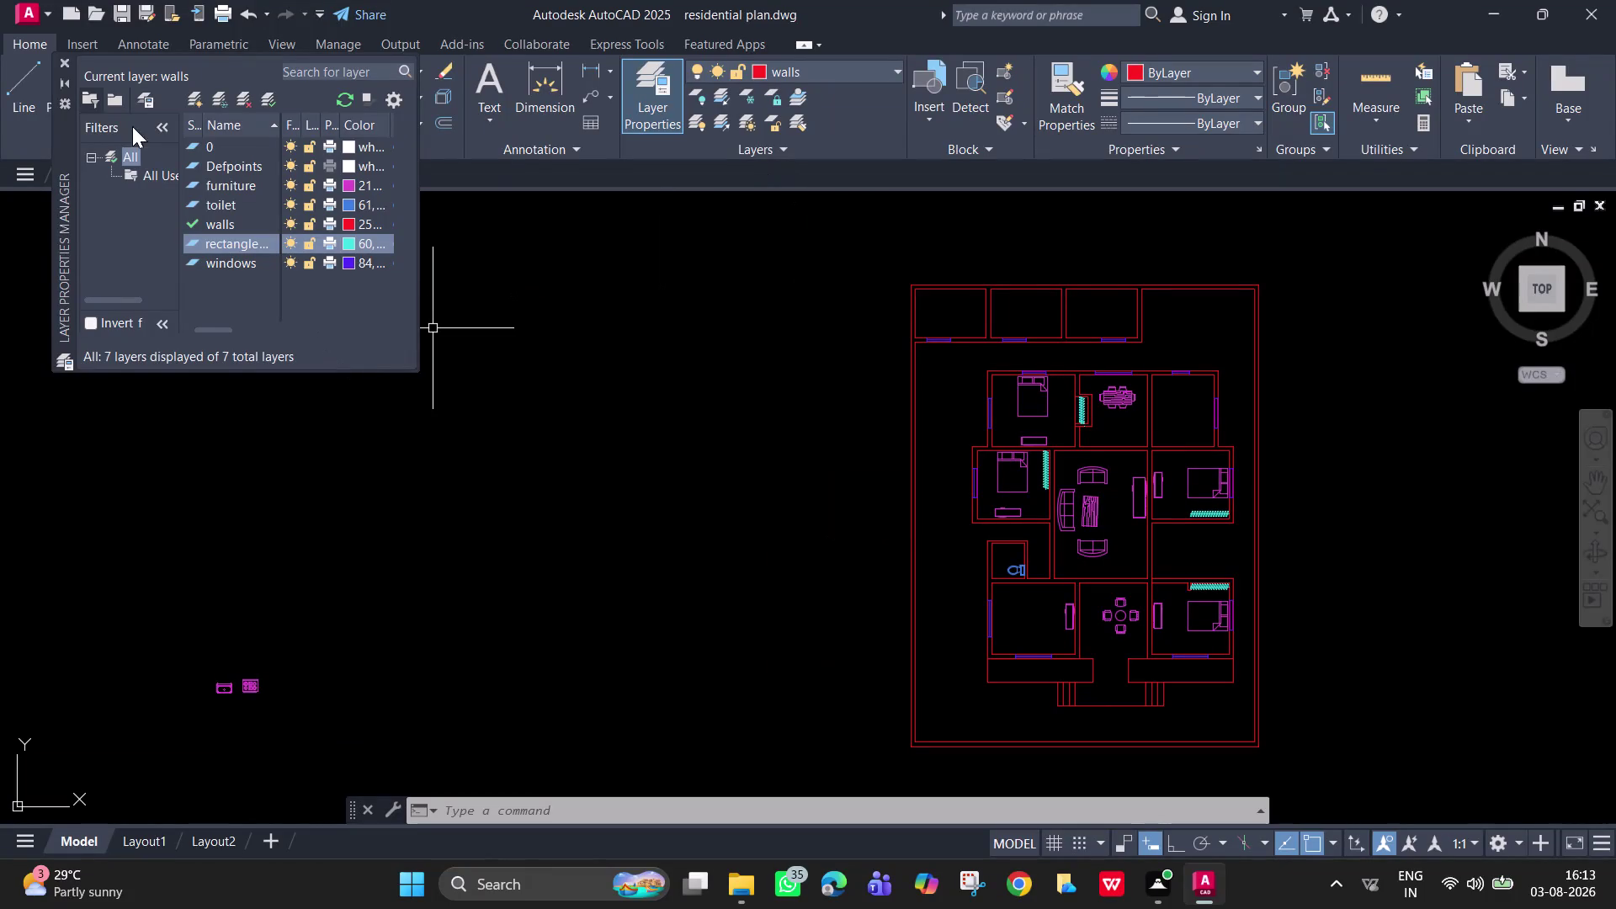
Create a new layer named doors in the Layer Properties Manager.
click(199, 91)
key(BackSpace)
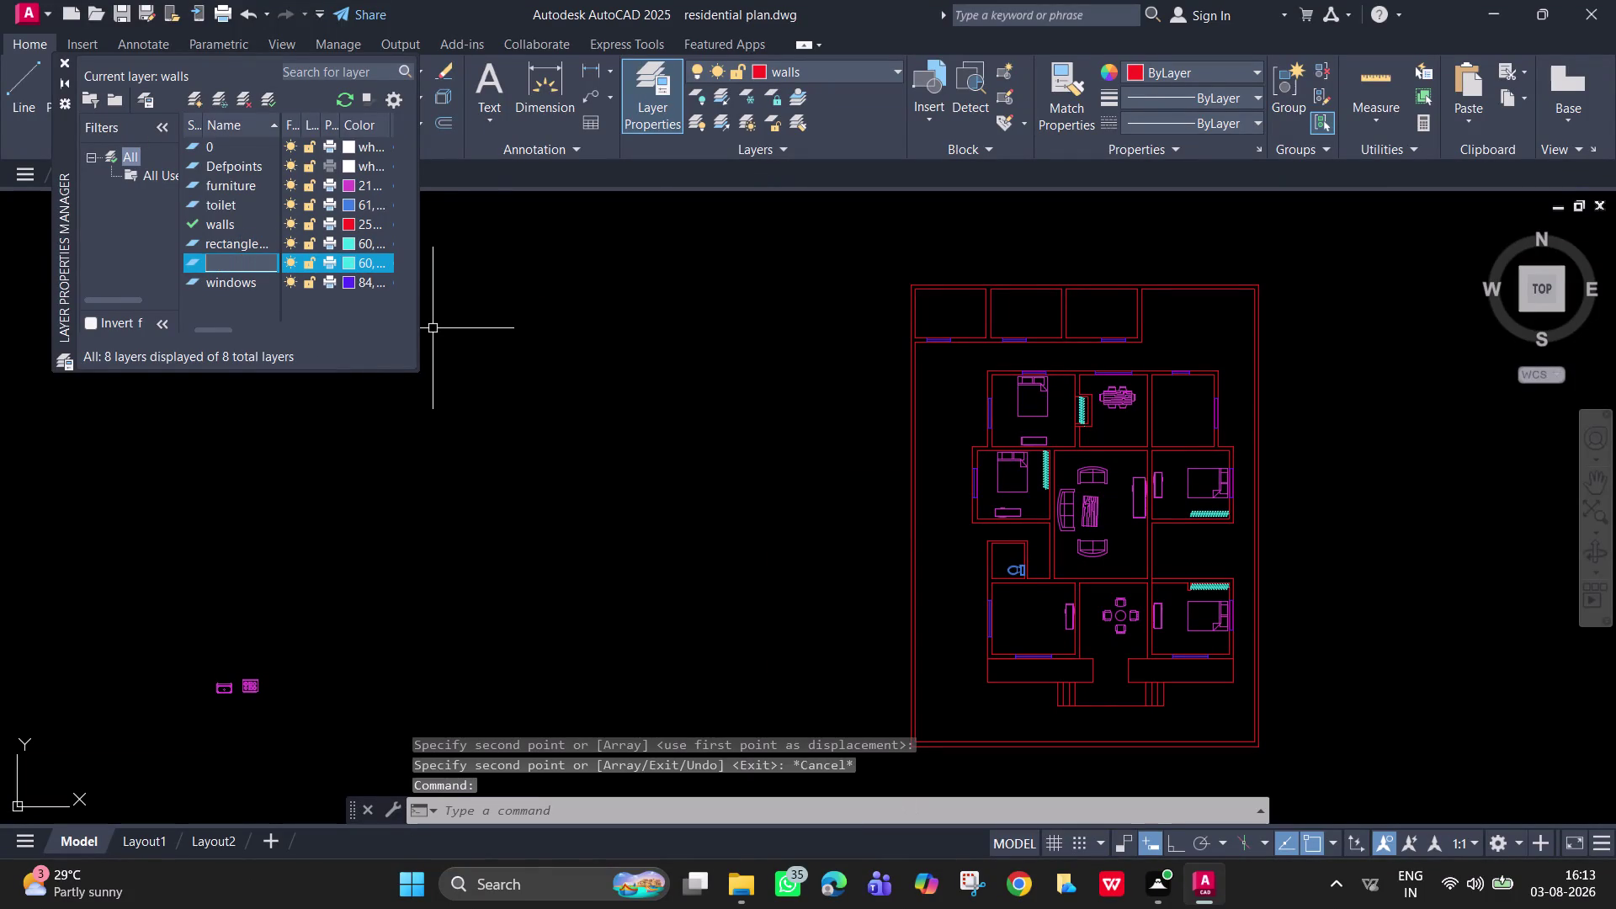
key(d)
text(o)
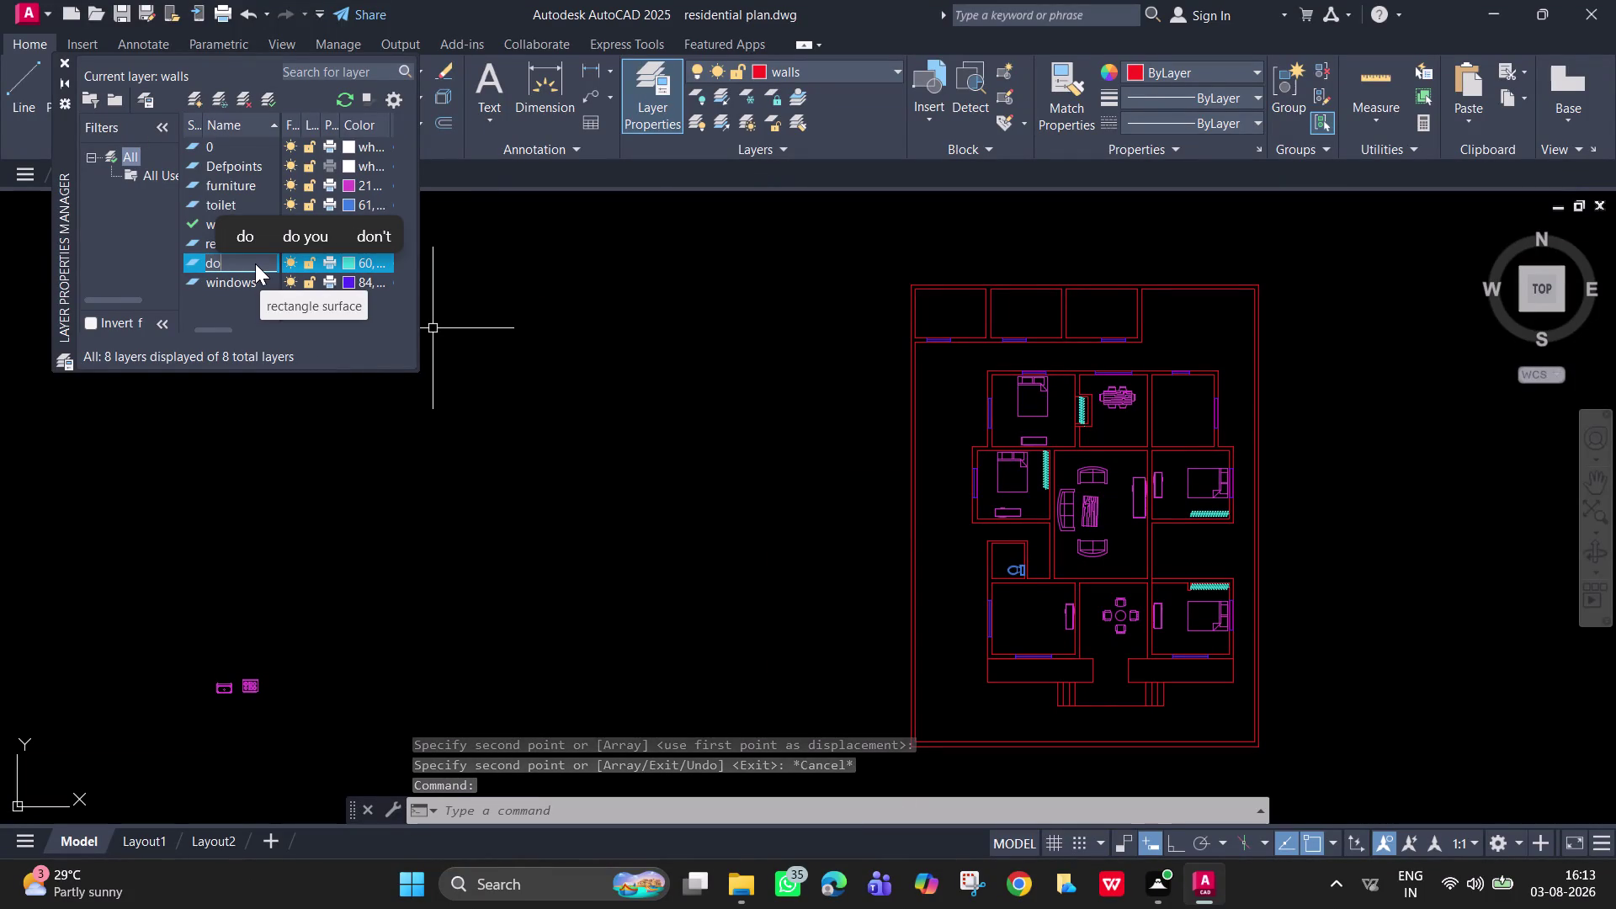
text(ors)
key(shift+Return)
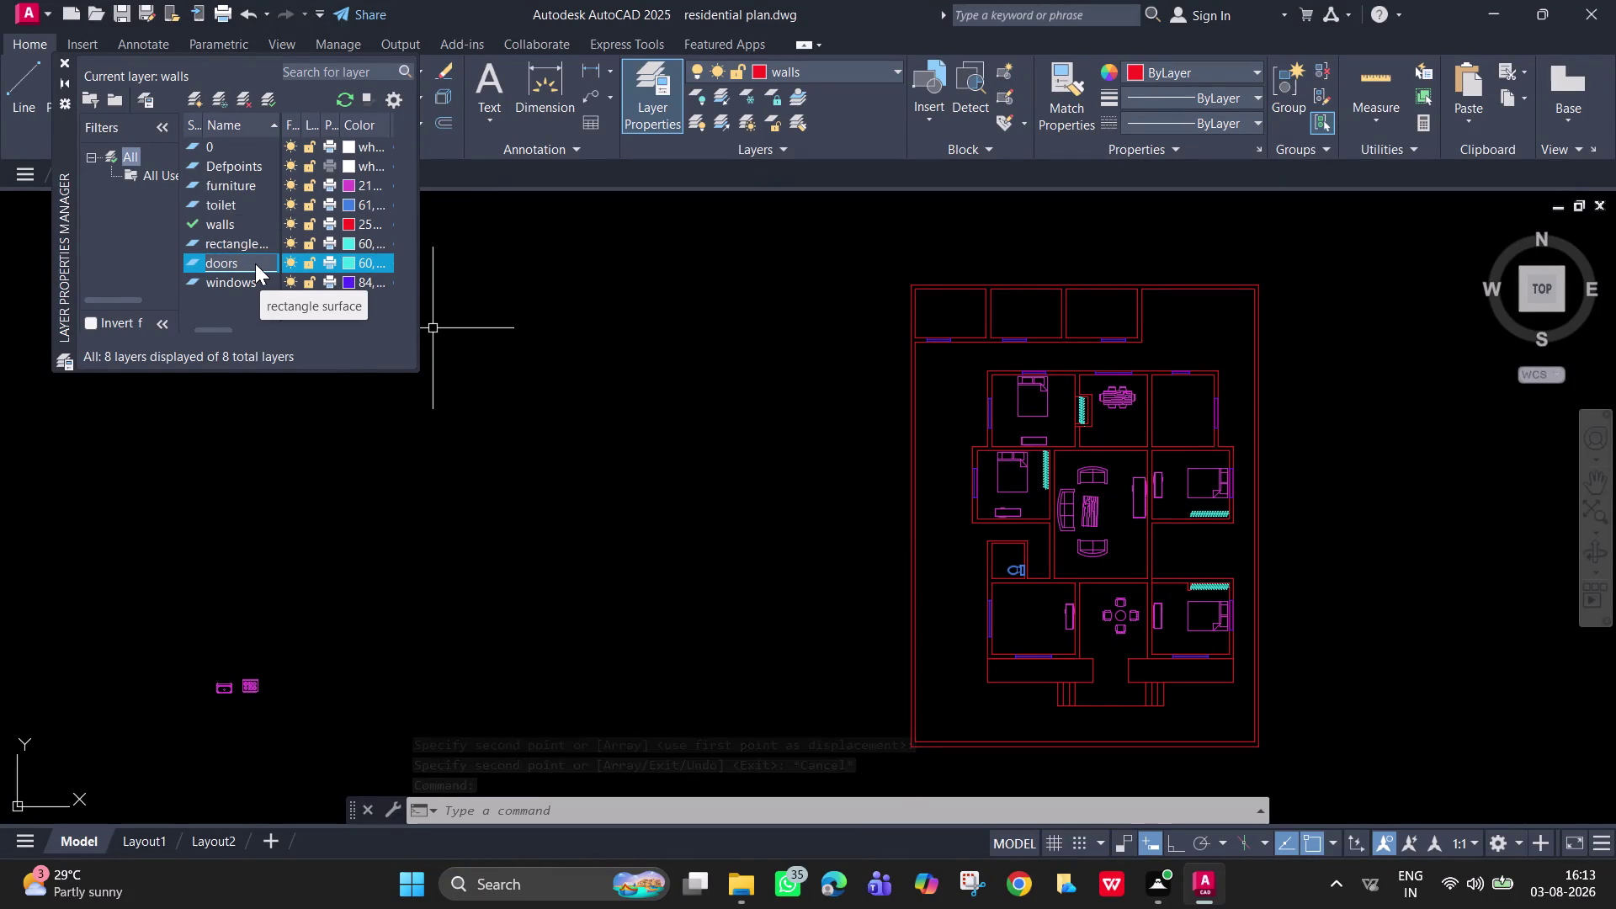
key(Return)
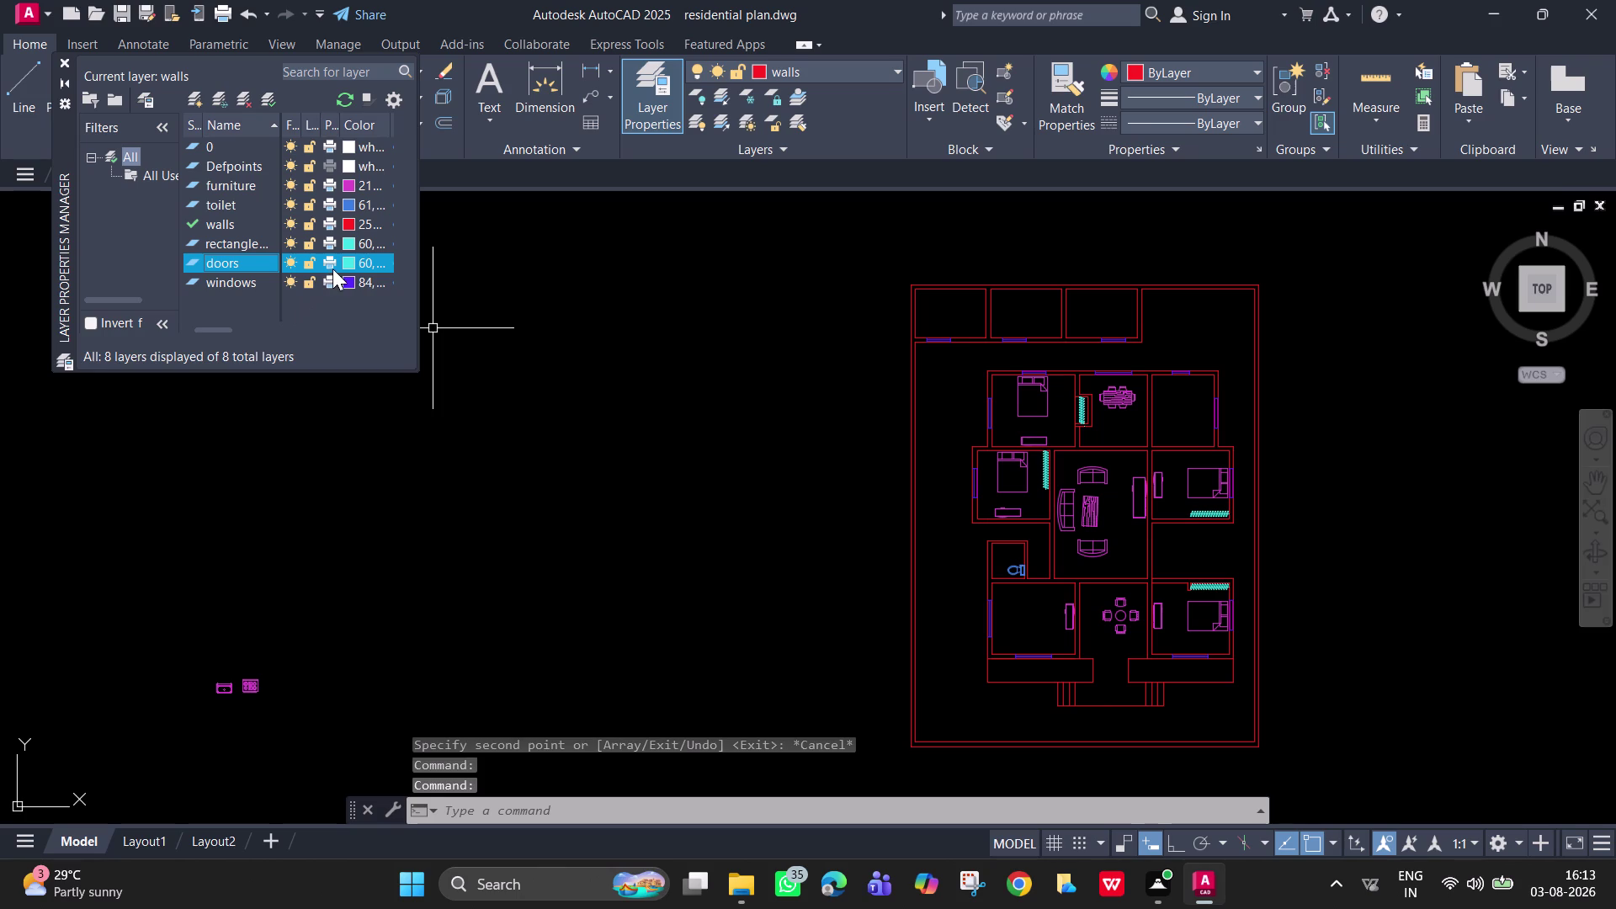
Give the doors layer a green true colour.
click(348, 265)
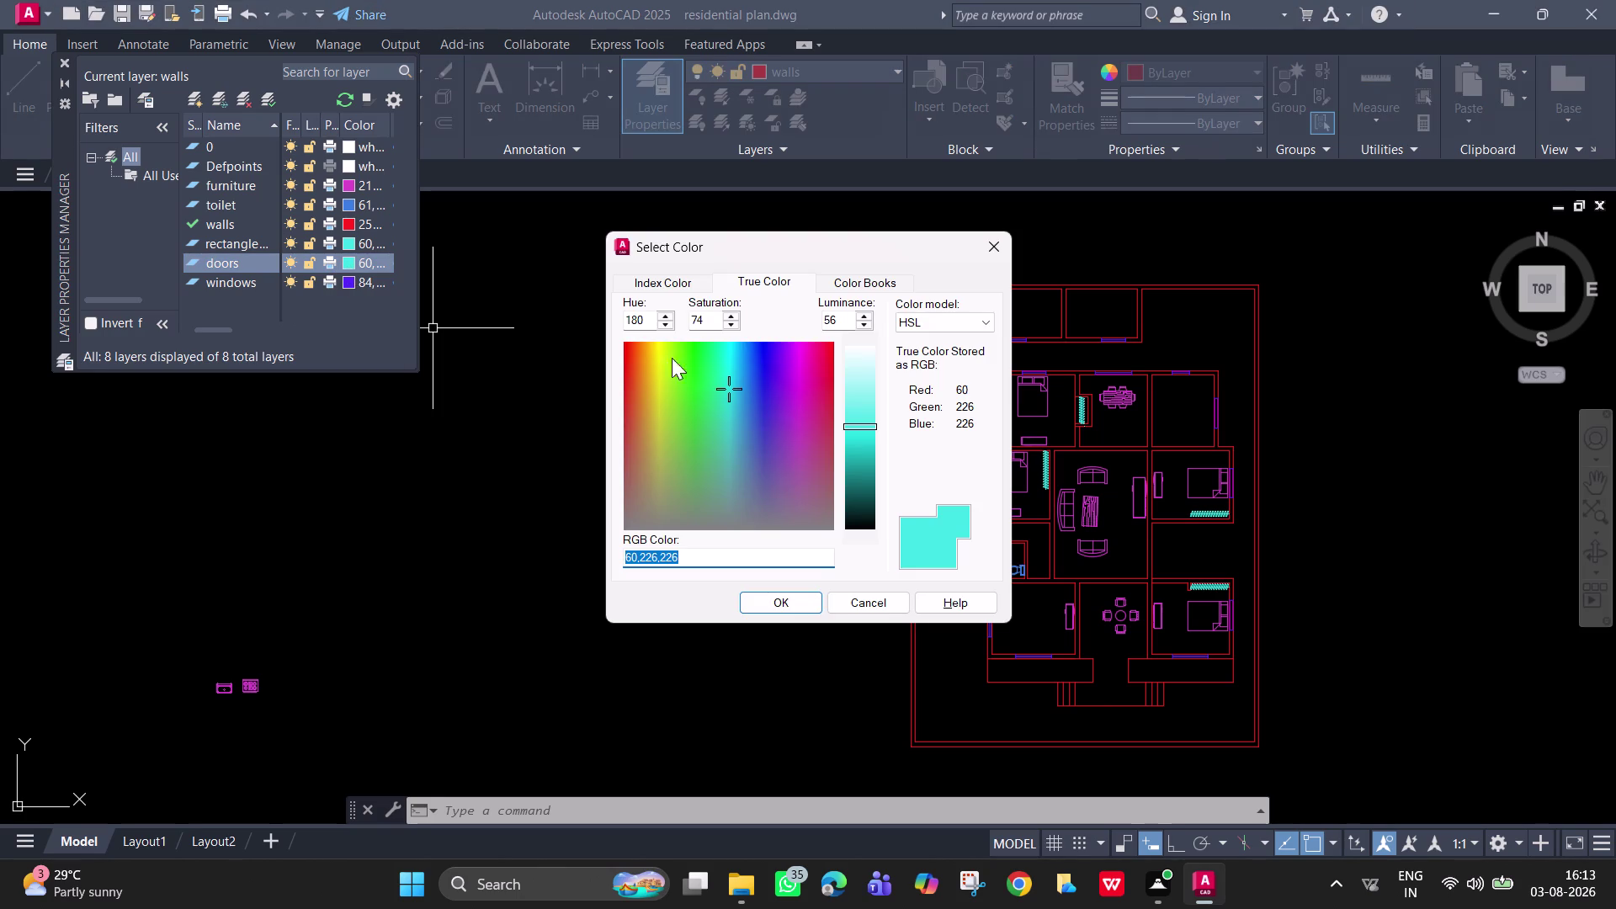
click(695, 374)
click(670, 349)
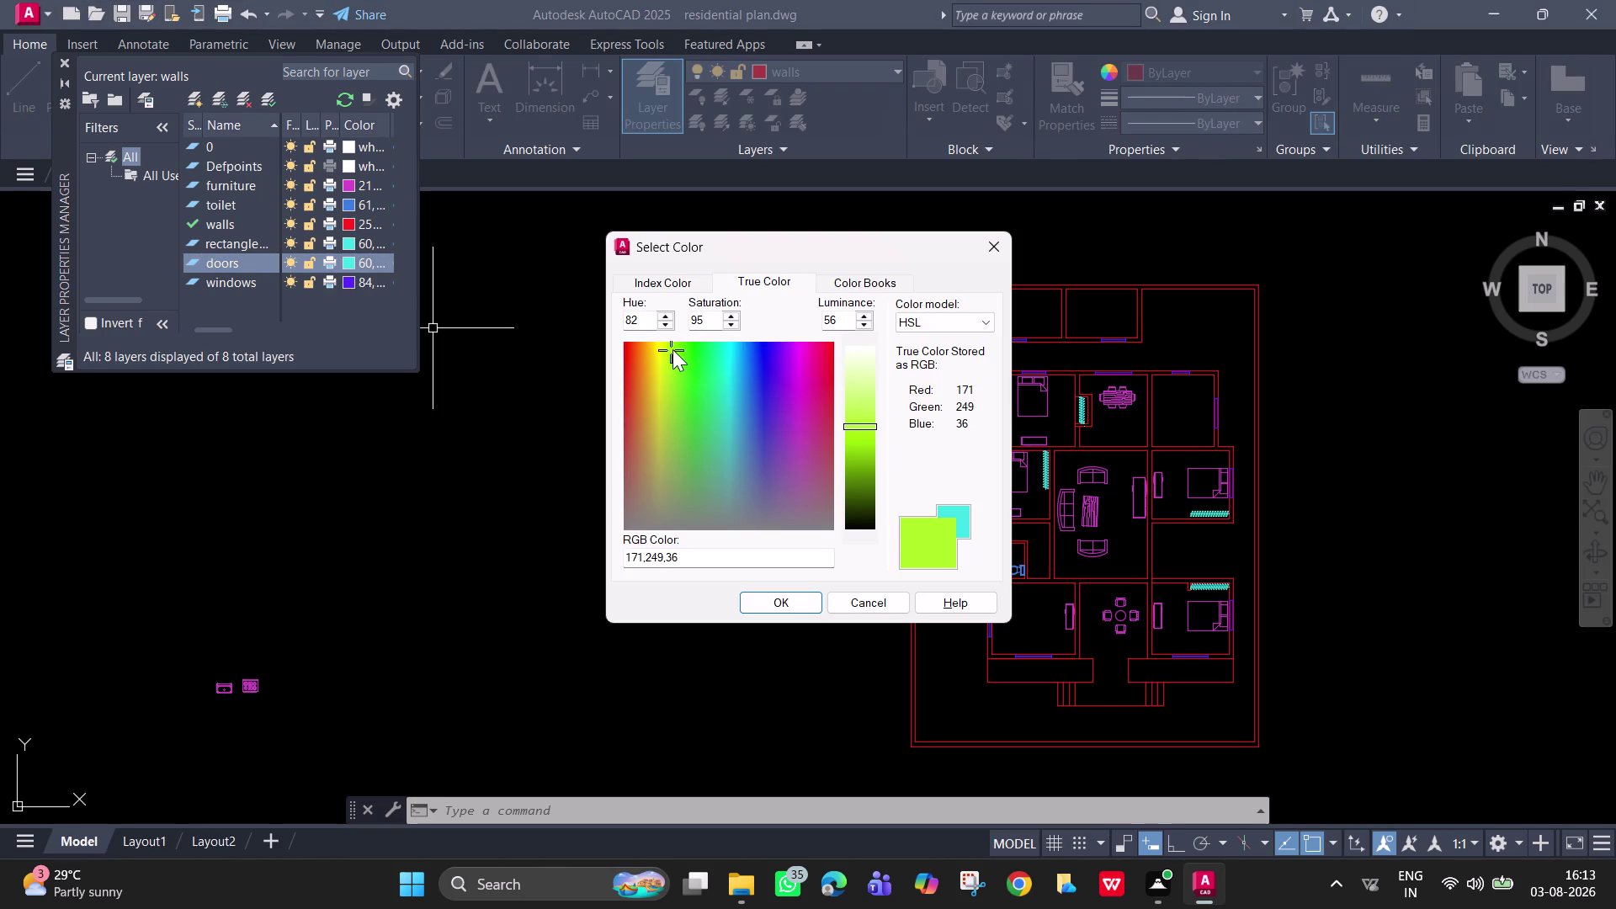
drag(677, 350, 691, 379)
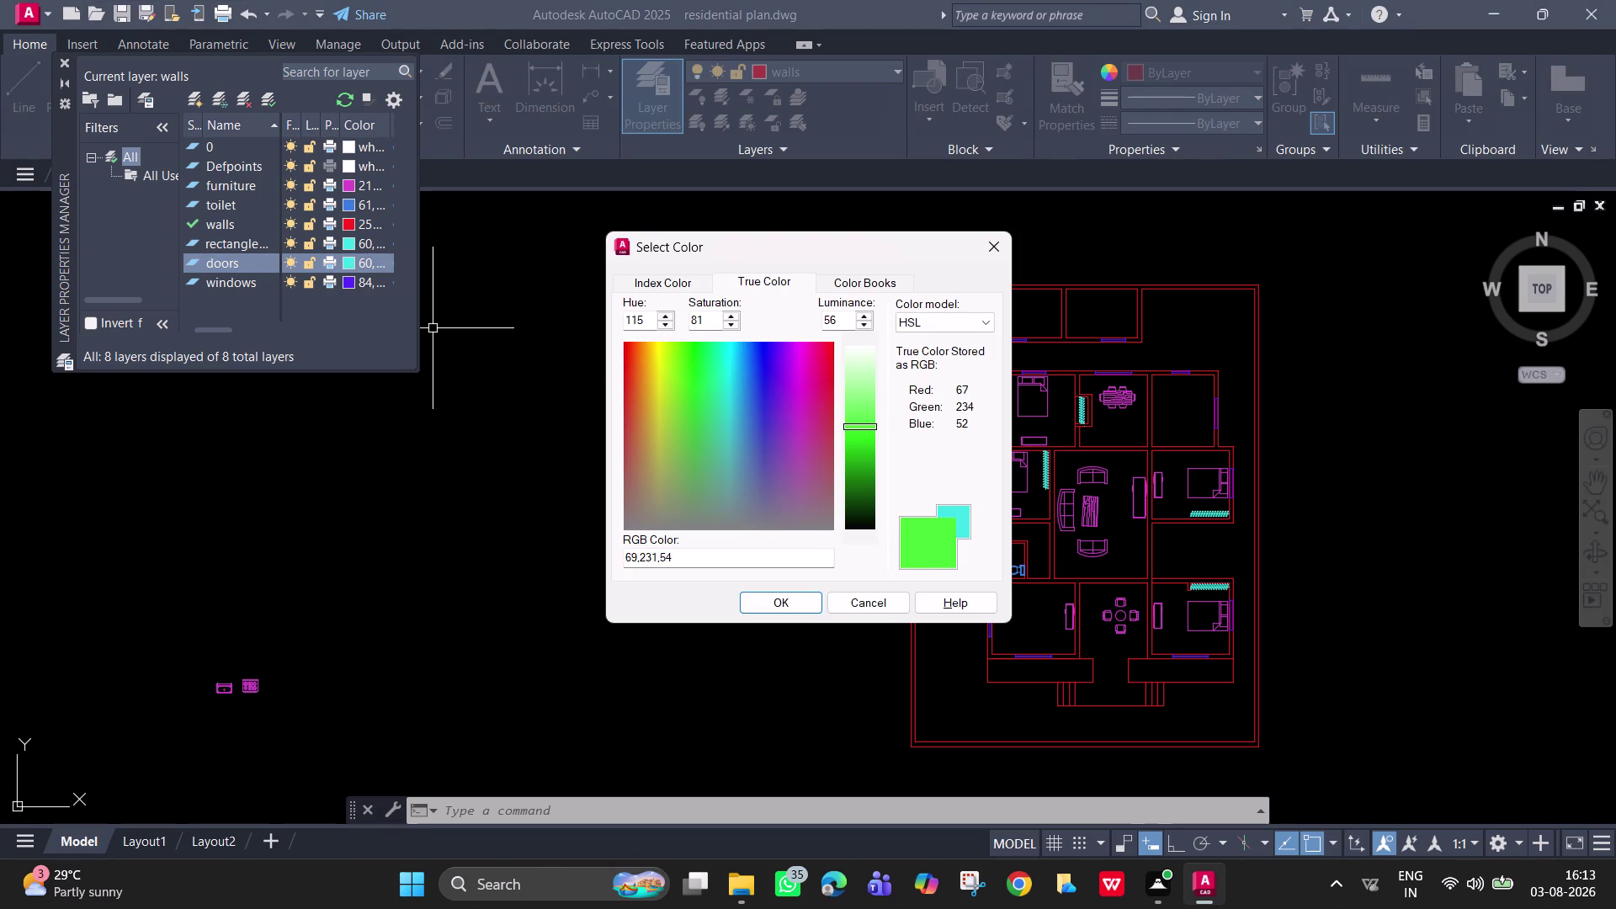
drag(691, 380, 685, 388)
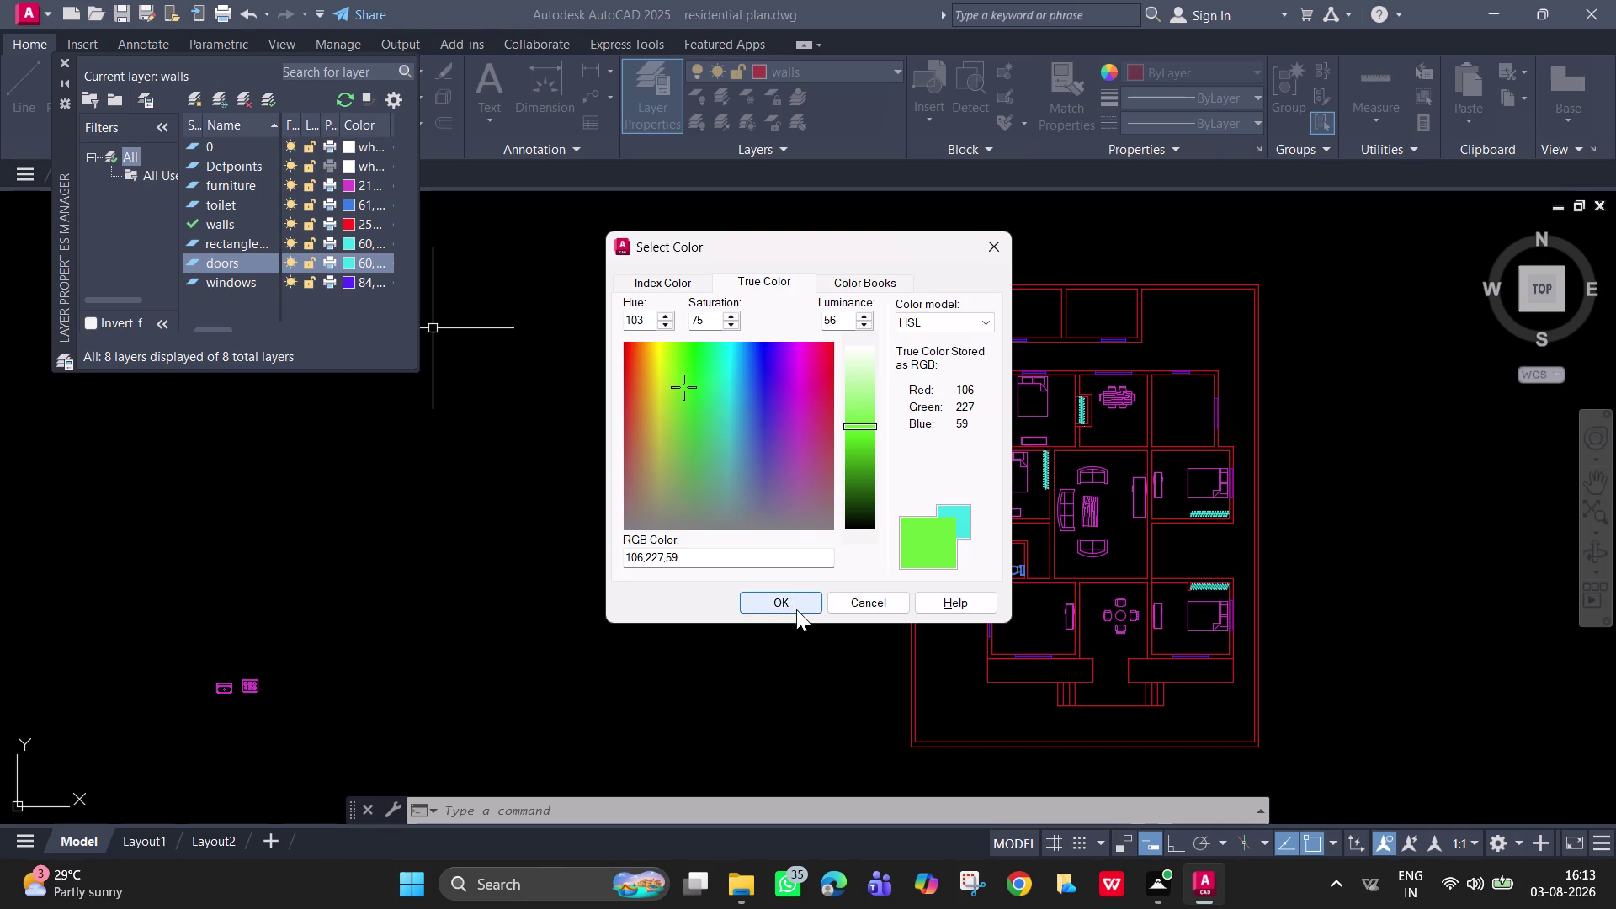
click(797, 610)
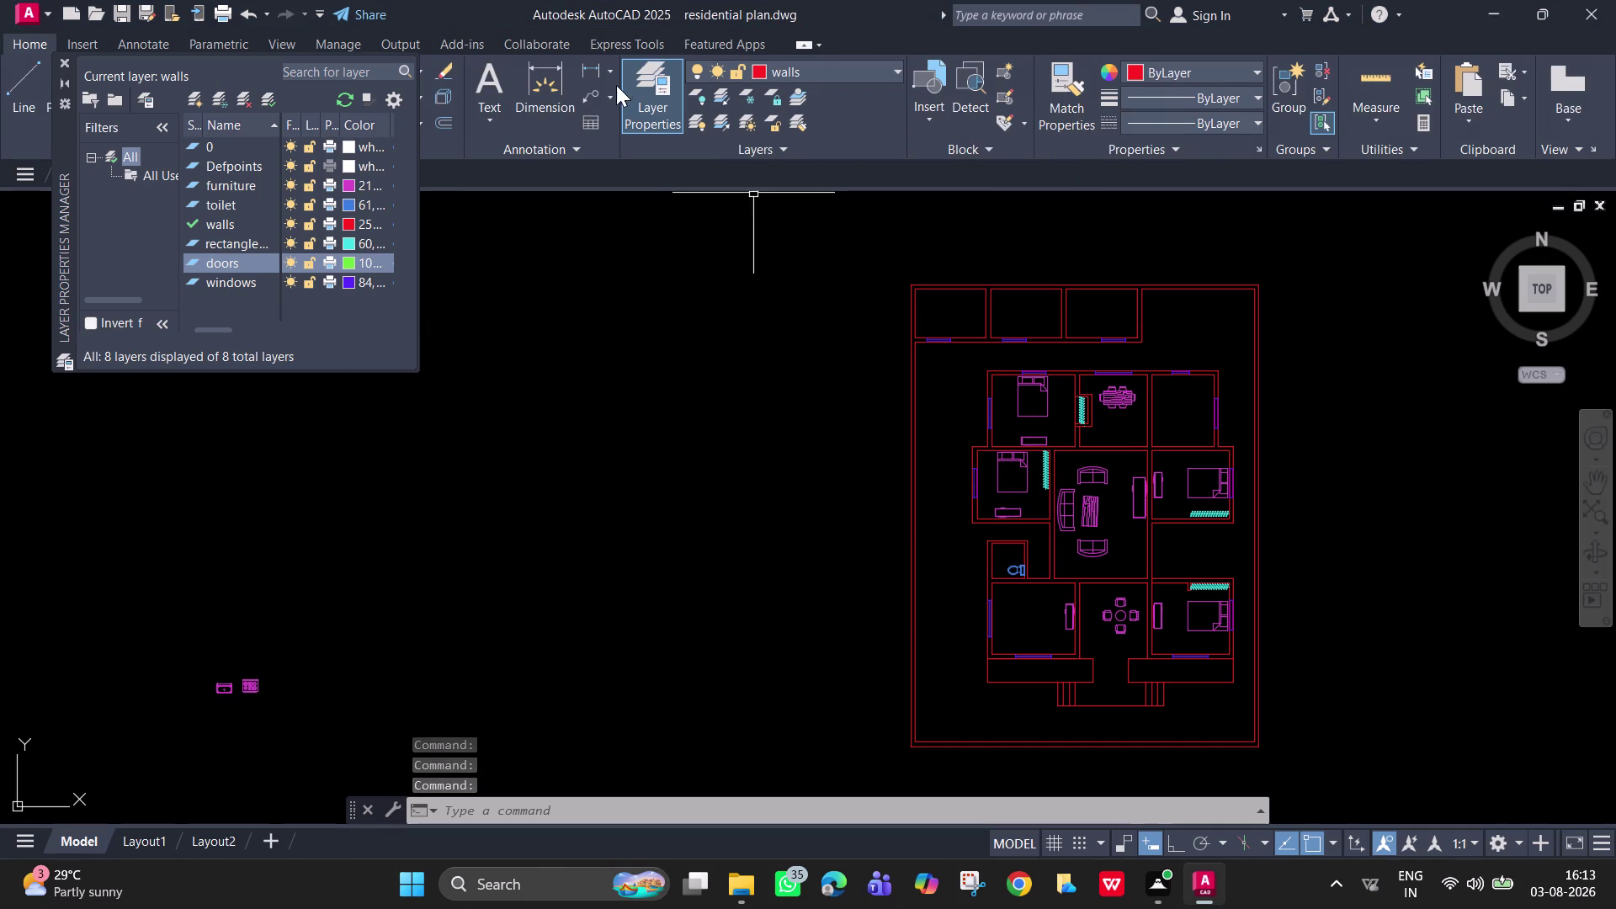
click(821, 76)
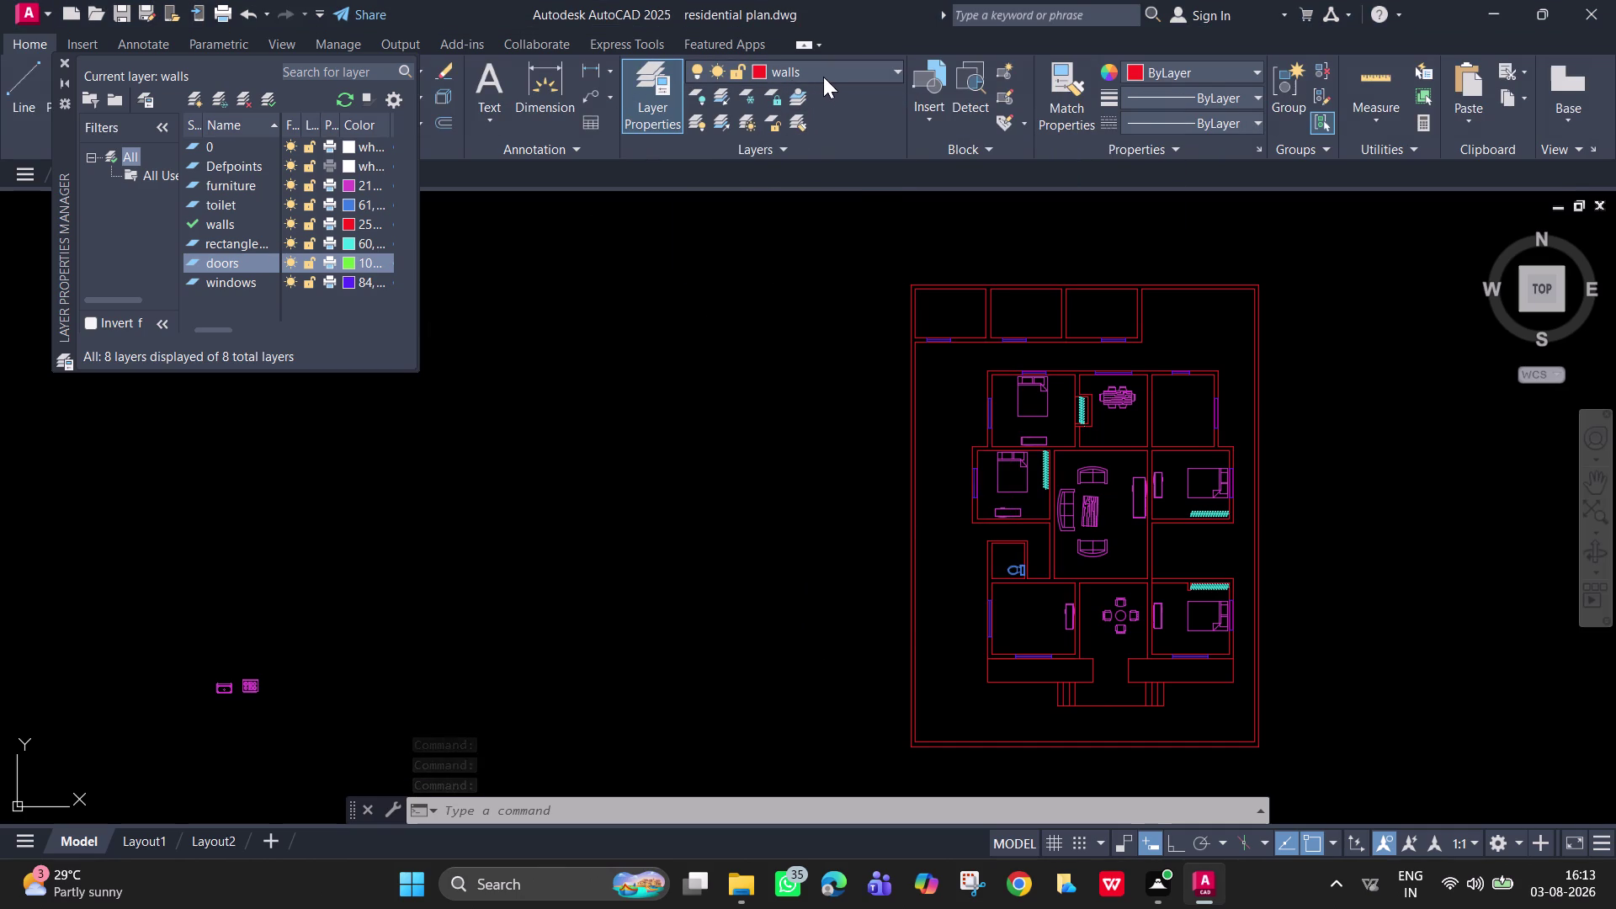
Make doors the current layer and insert the Door - Imperial sample block.
click(810, 139)
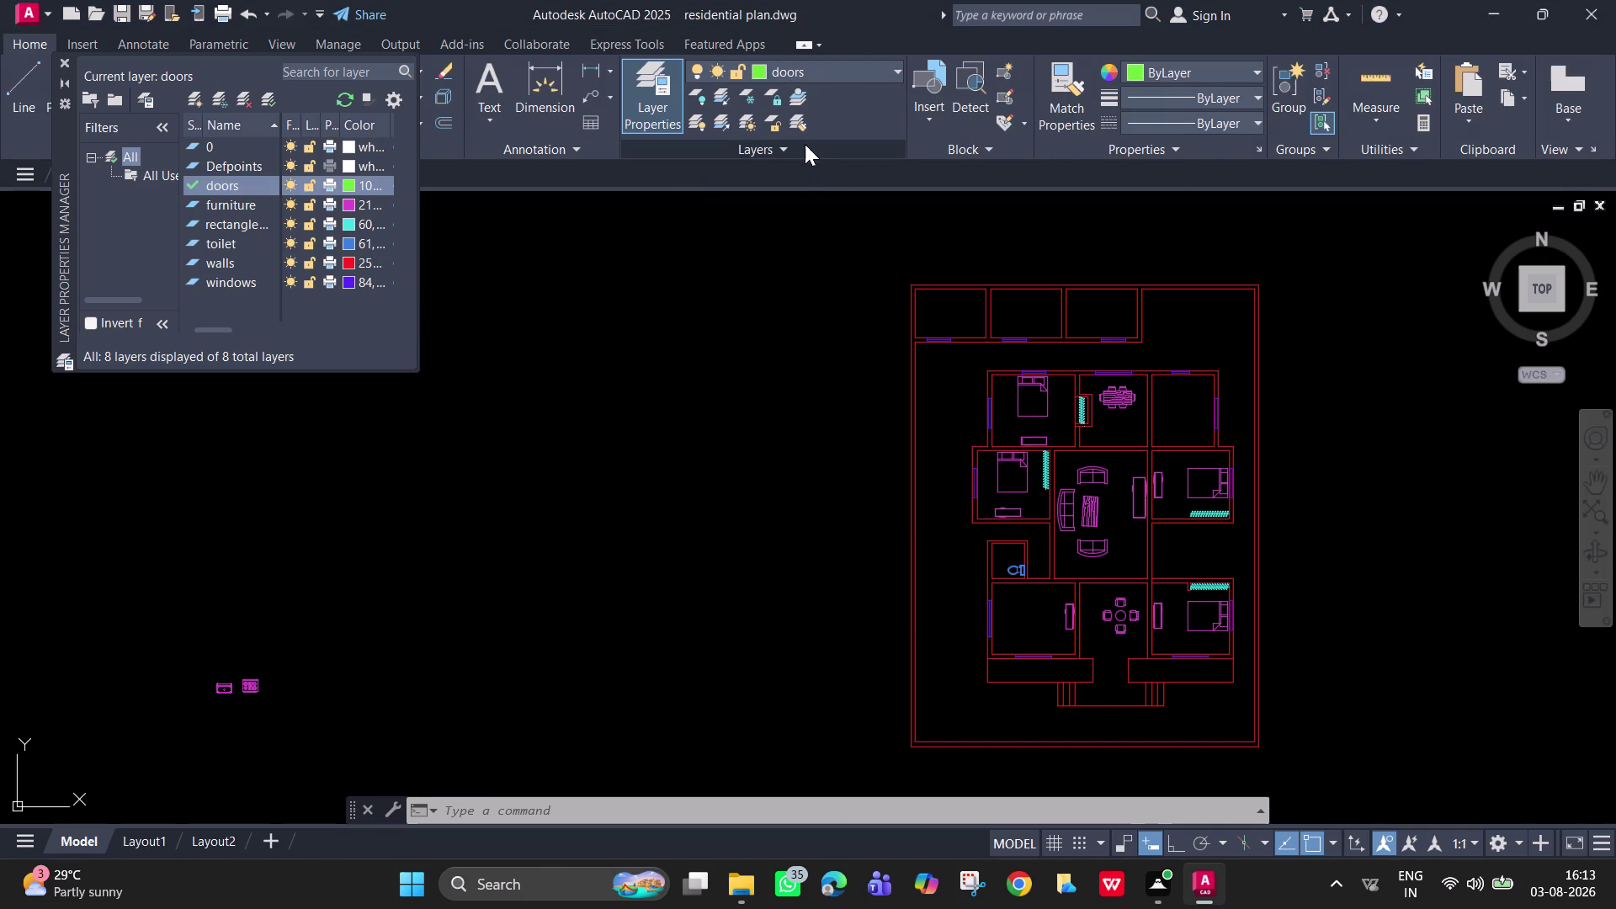
key(t)
key(p)
key(space)
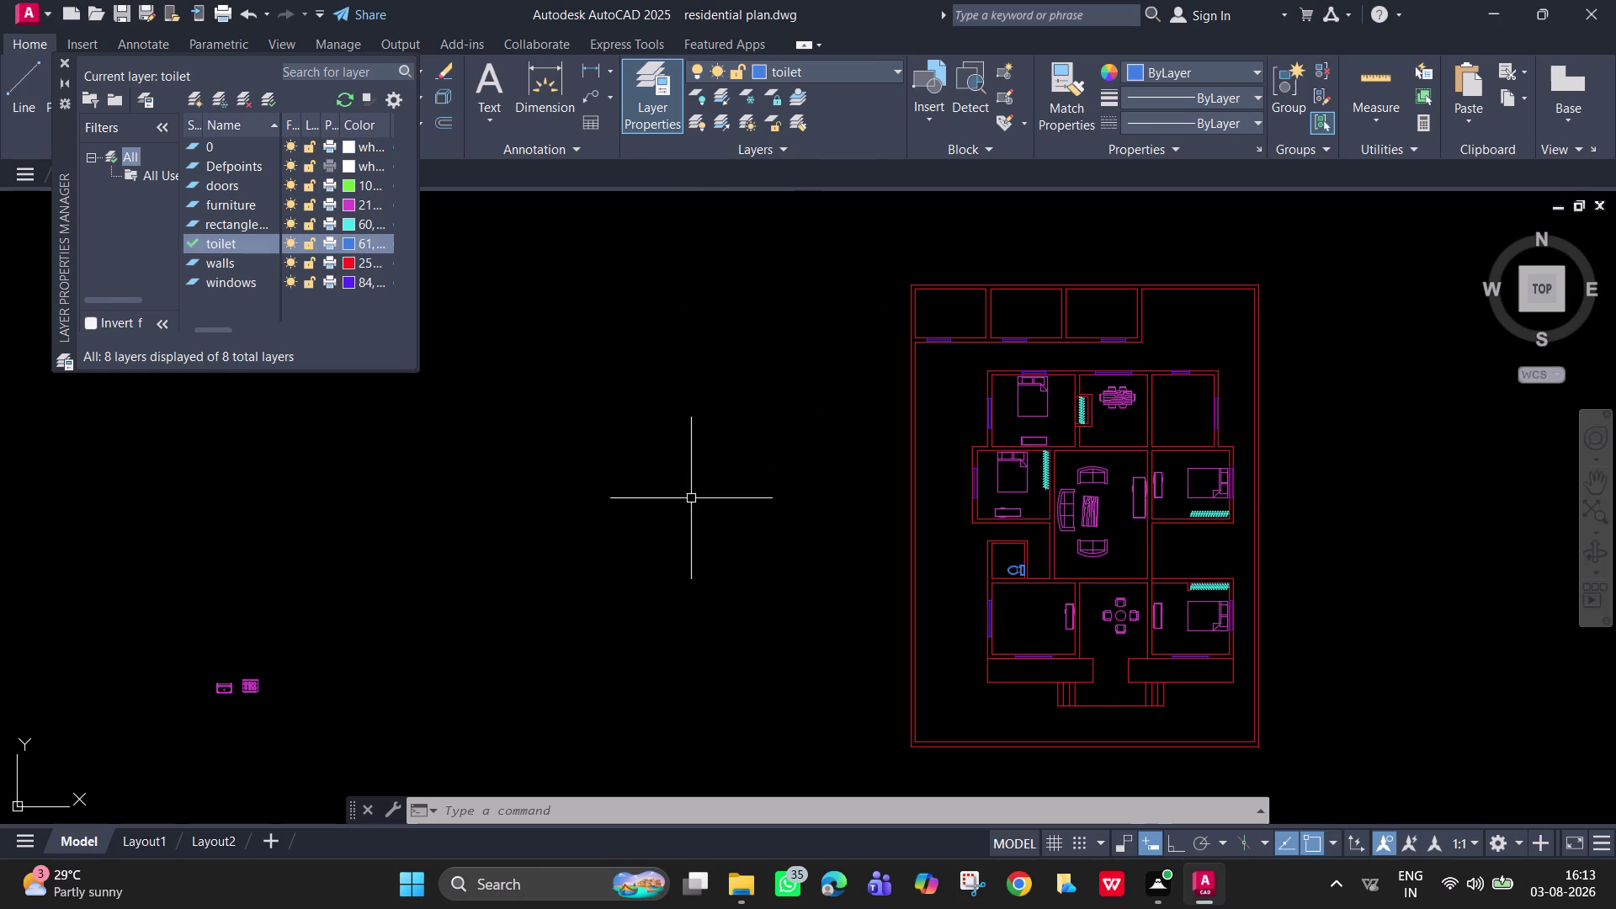
text(tp n)
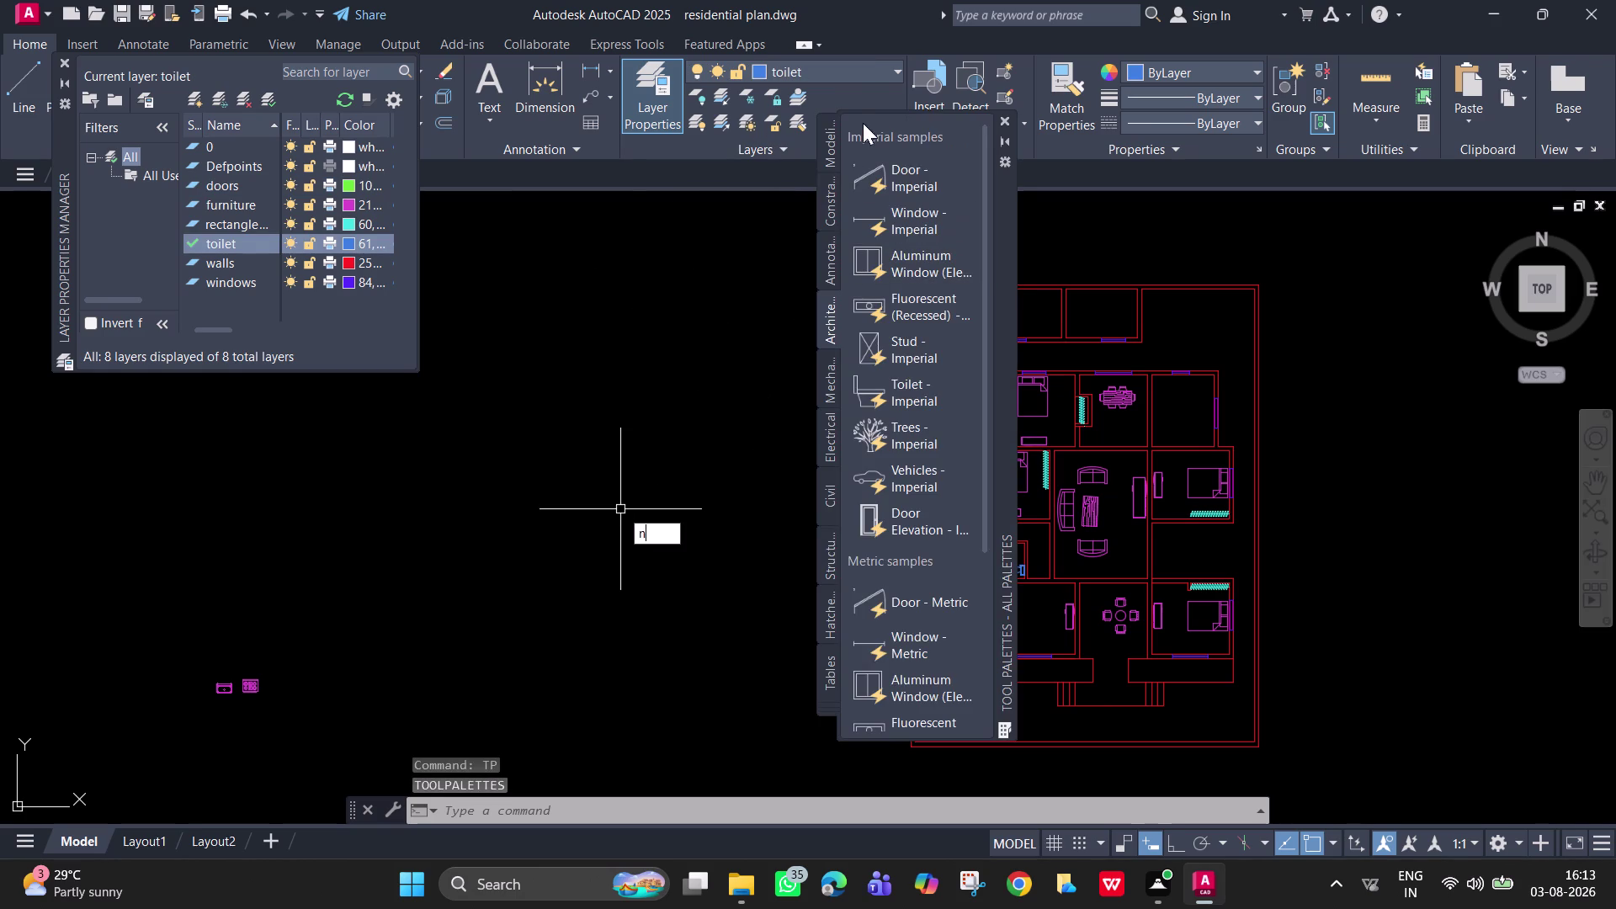
click(891, 183)
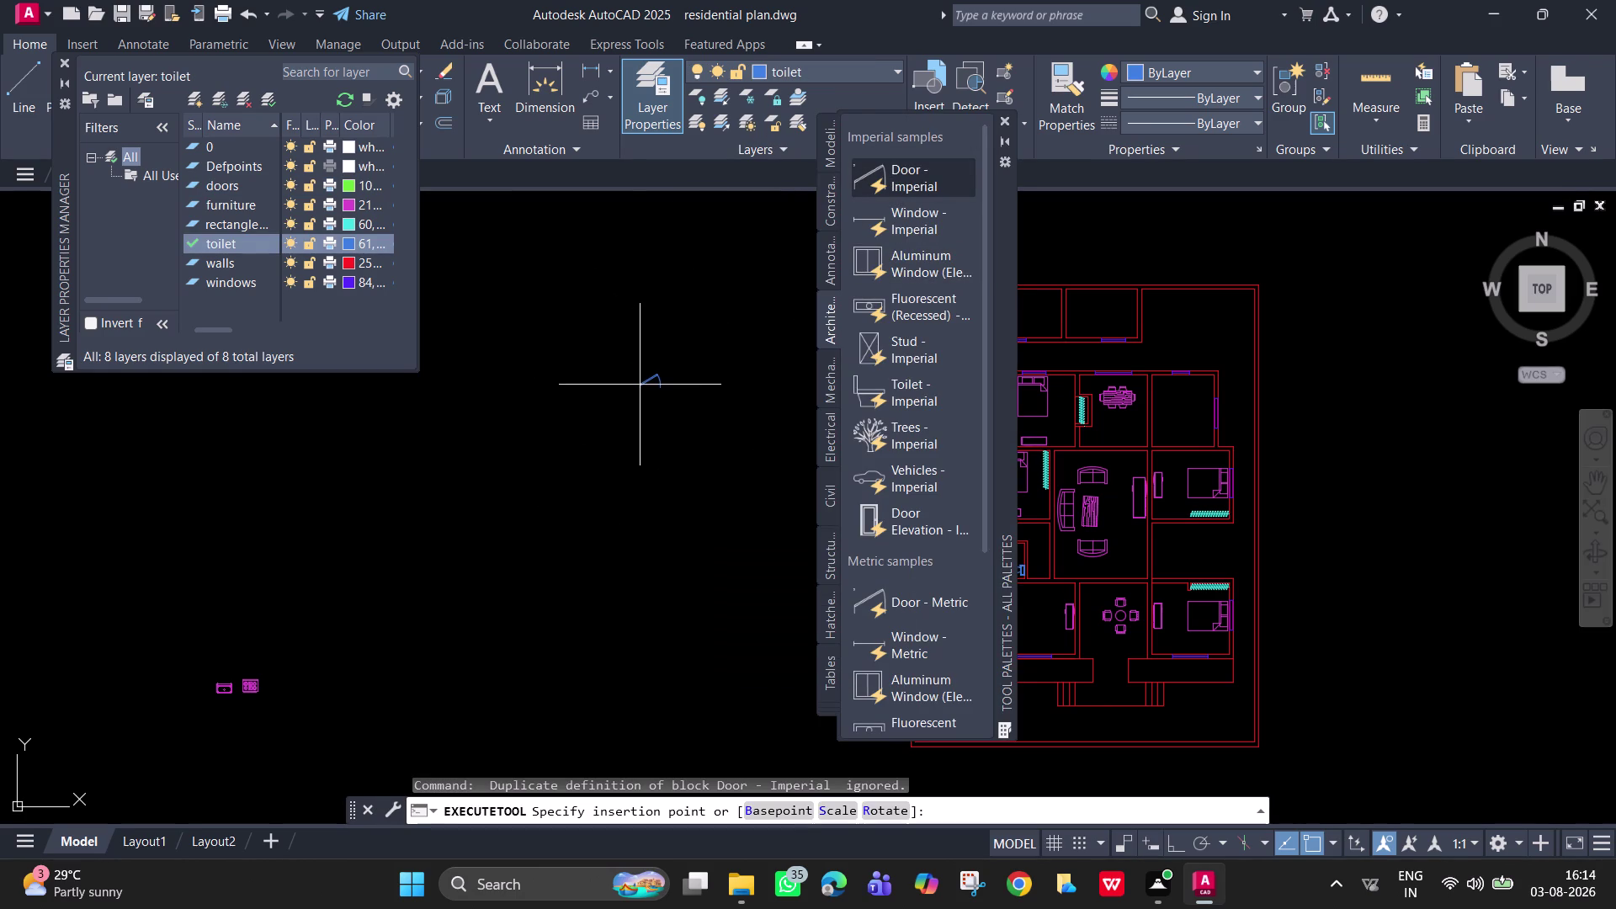
click(640, 384)
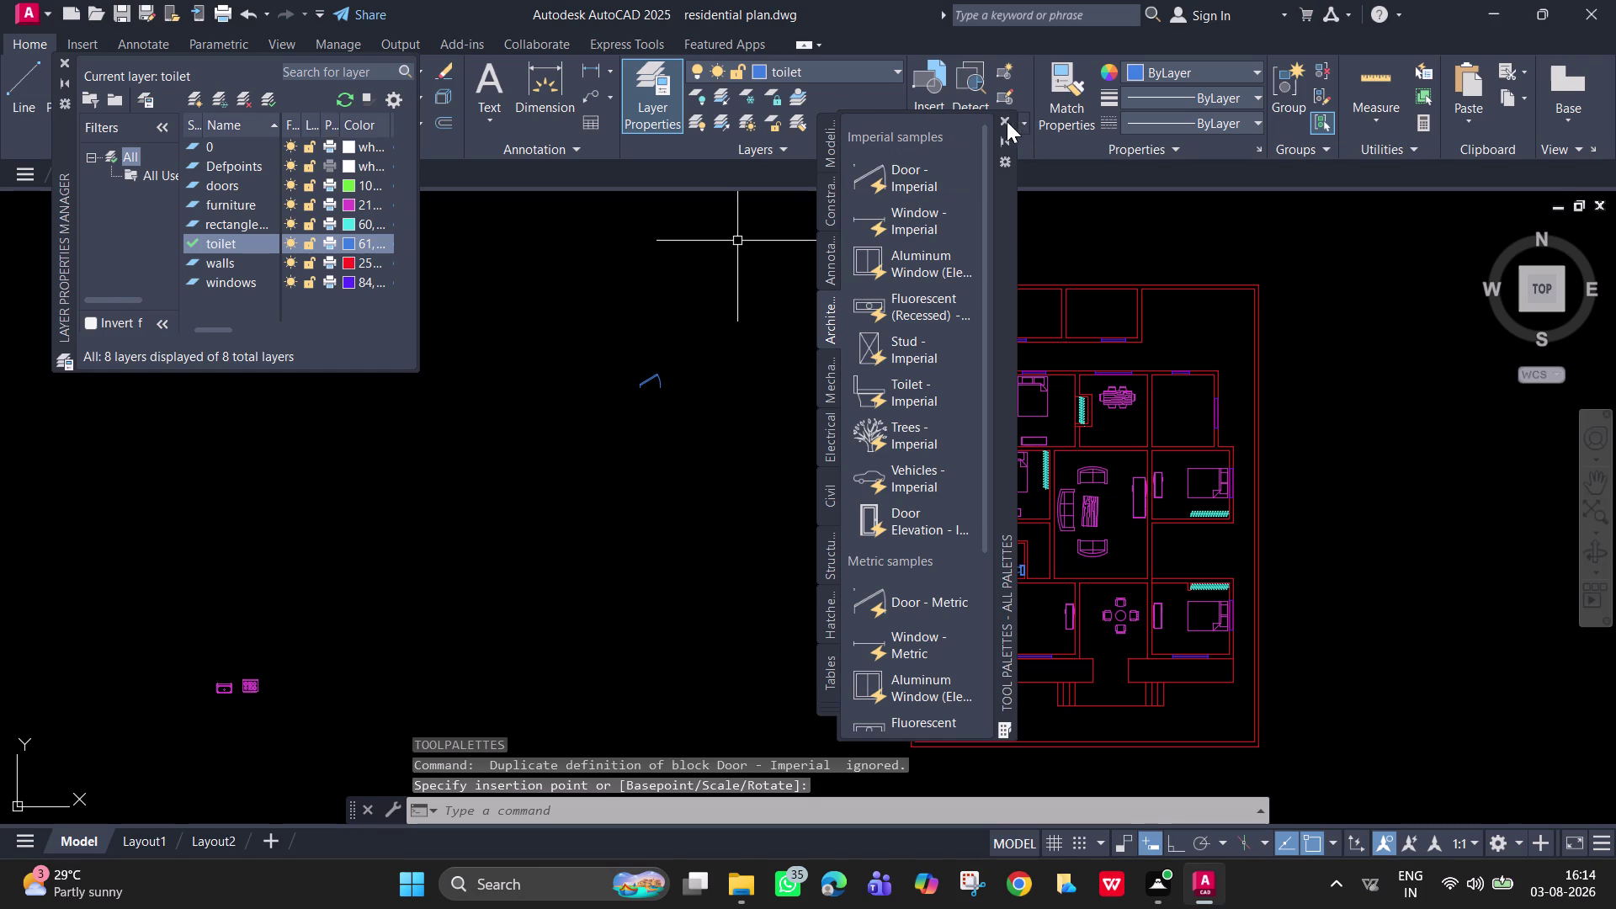
Close the tool palettes and put the inserted door block on the doors layer.
click(1006, 121)
drag(673, 488, 659, 441)
click(581, 299)
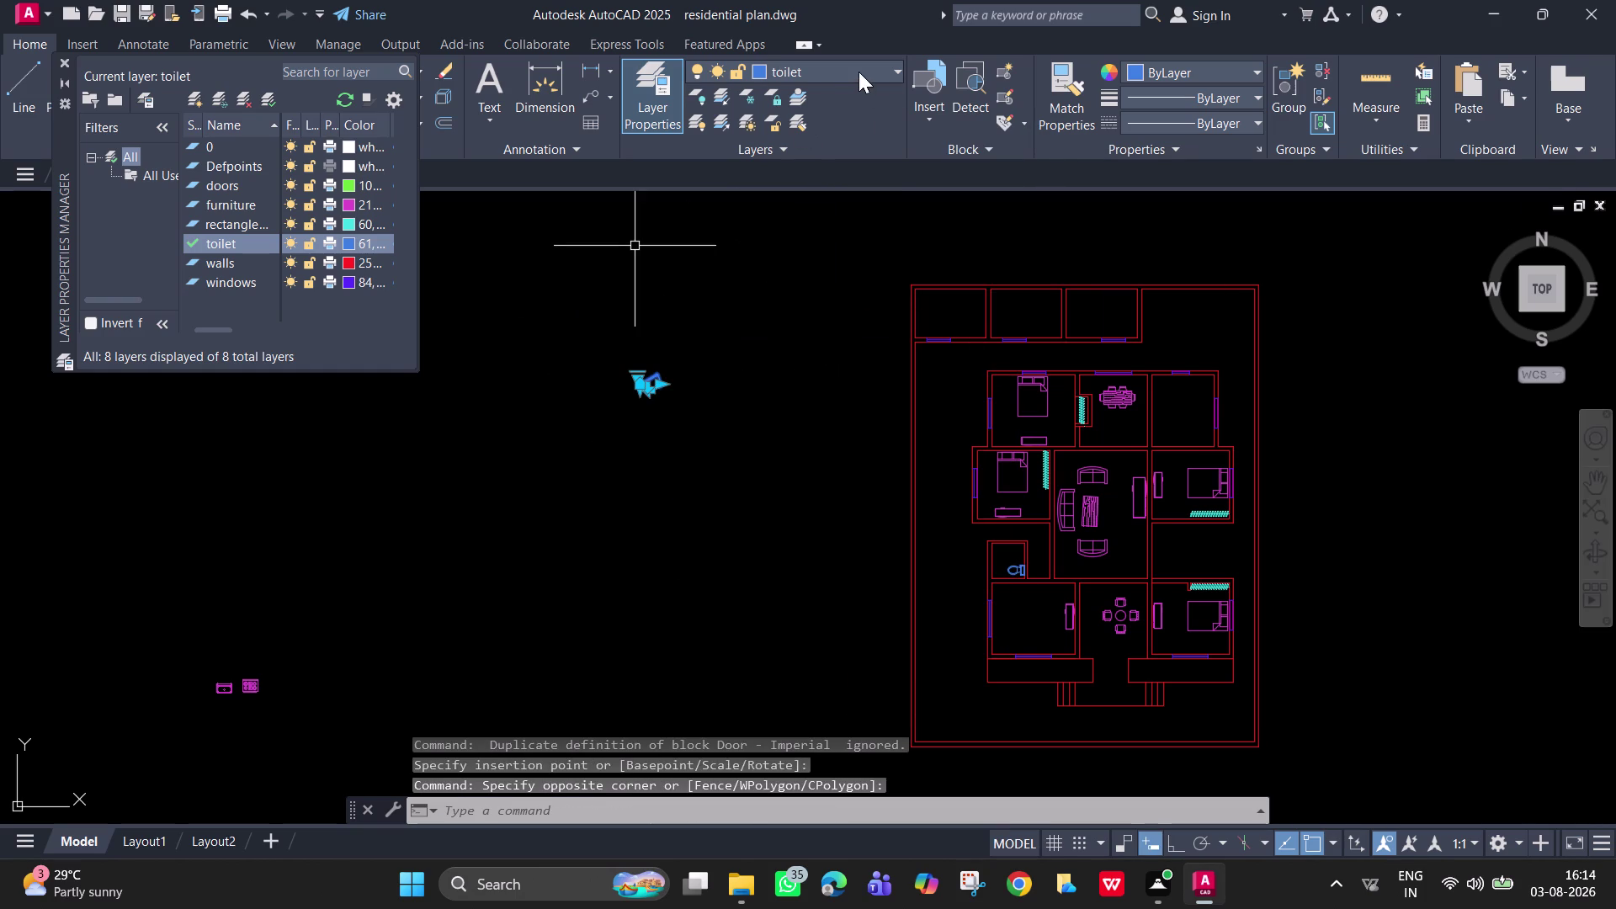
click(858, 69)
click(800, 156)
scroll(up, 3)
middle_drag(653, 407, 652, 419)
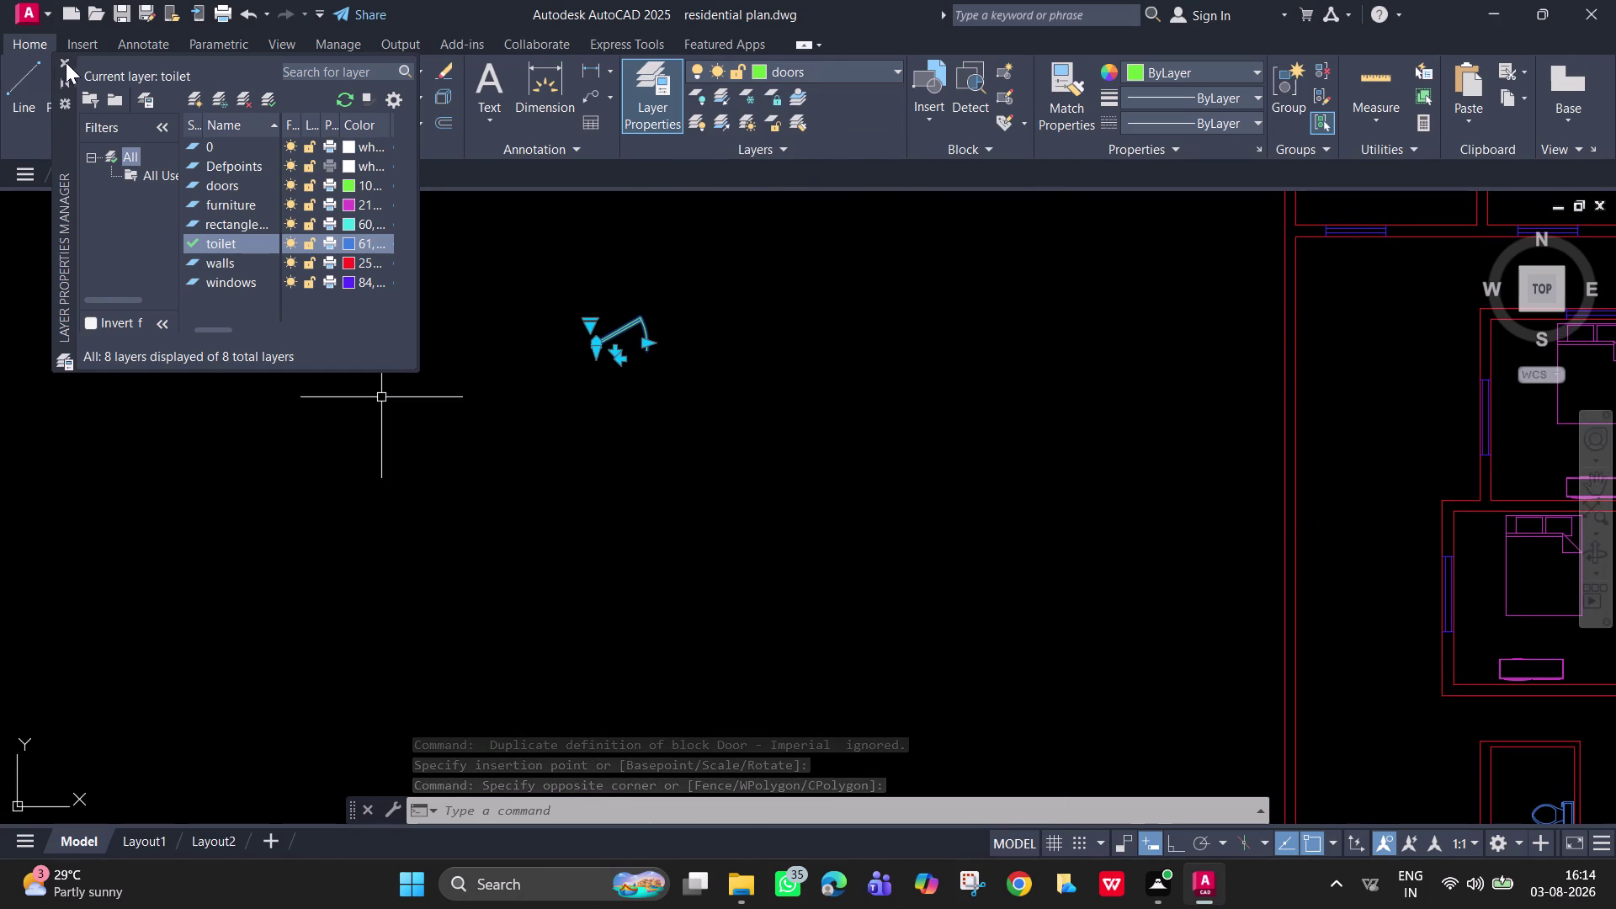
Close the Layer Properties Manager, centre the view on the door, and deselect it.
click(63, 59)
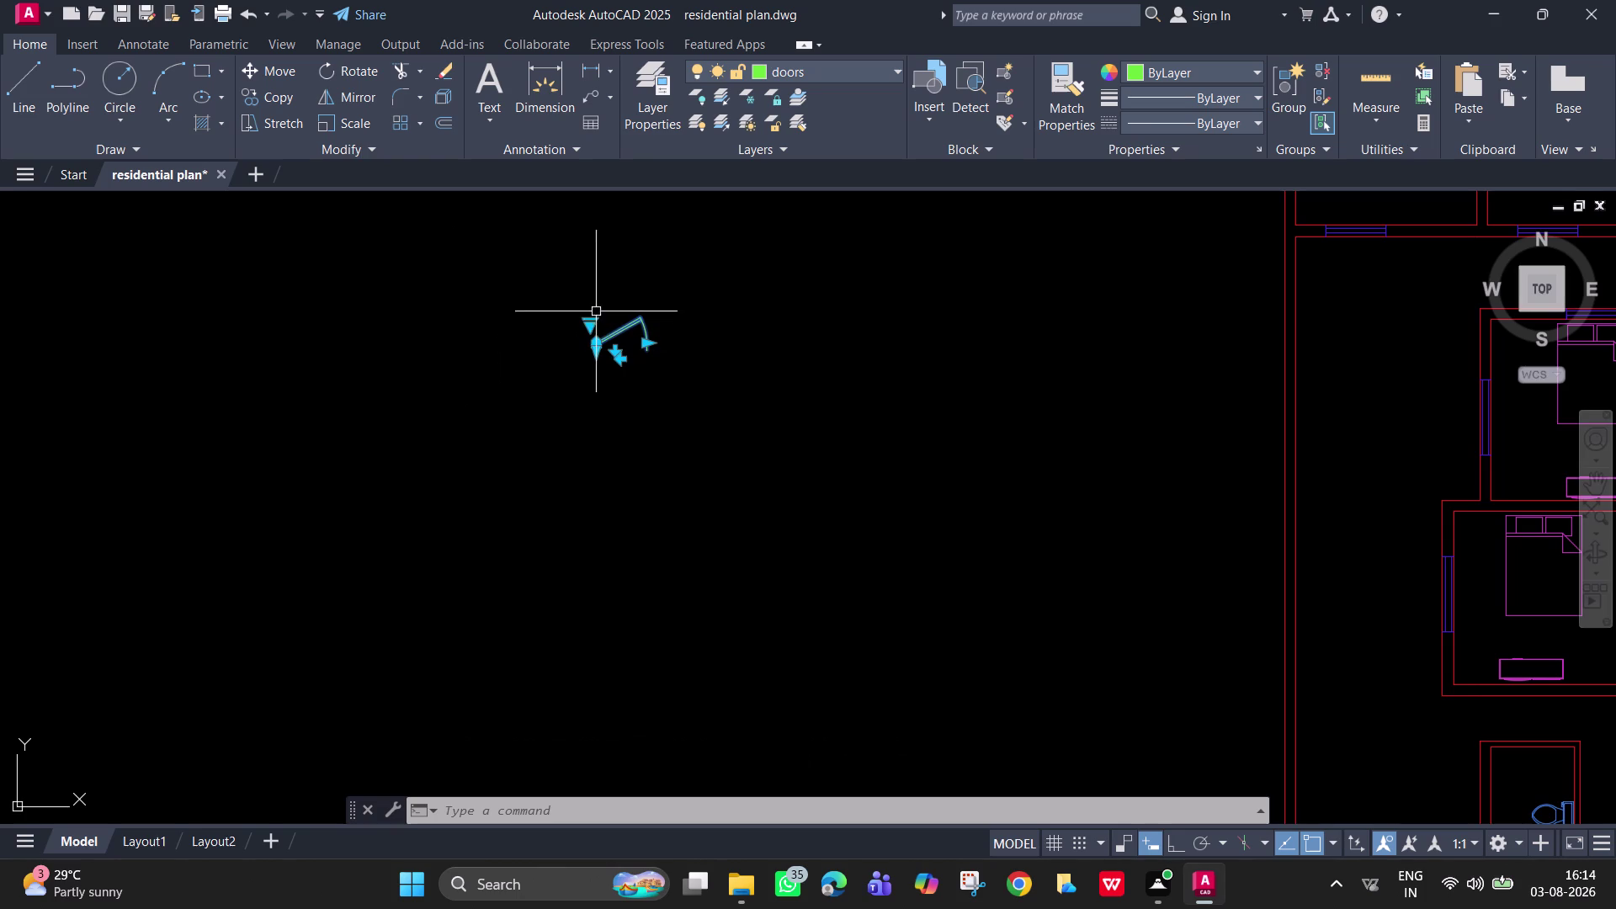
click(589, 322)
click(640, 394)
scroll(up, 3)
middle_drag(578, 355, 579, 431)
key(Escape)
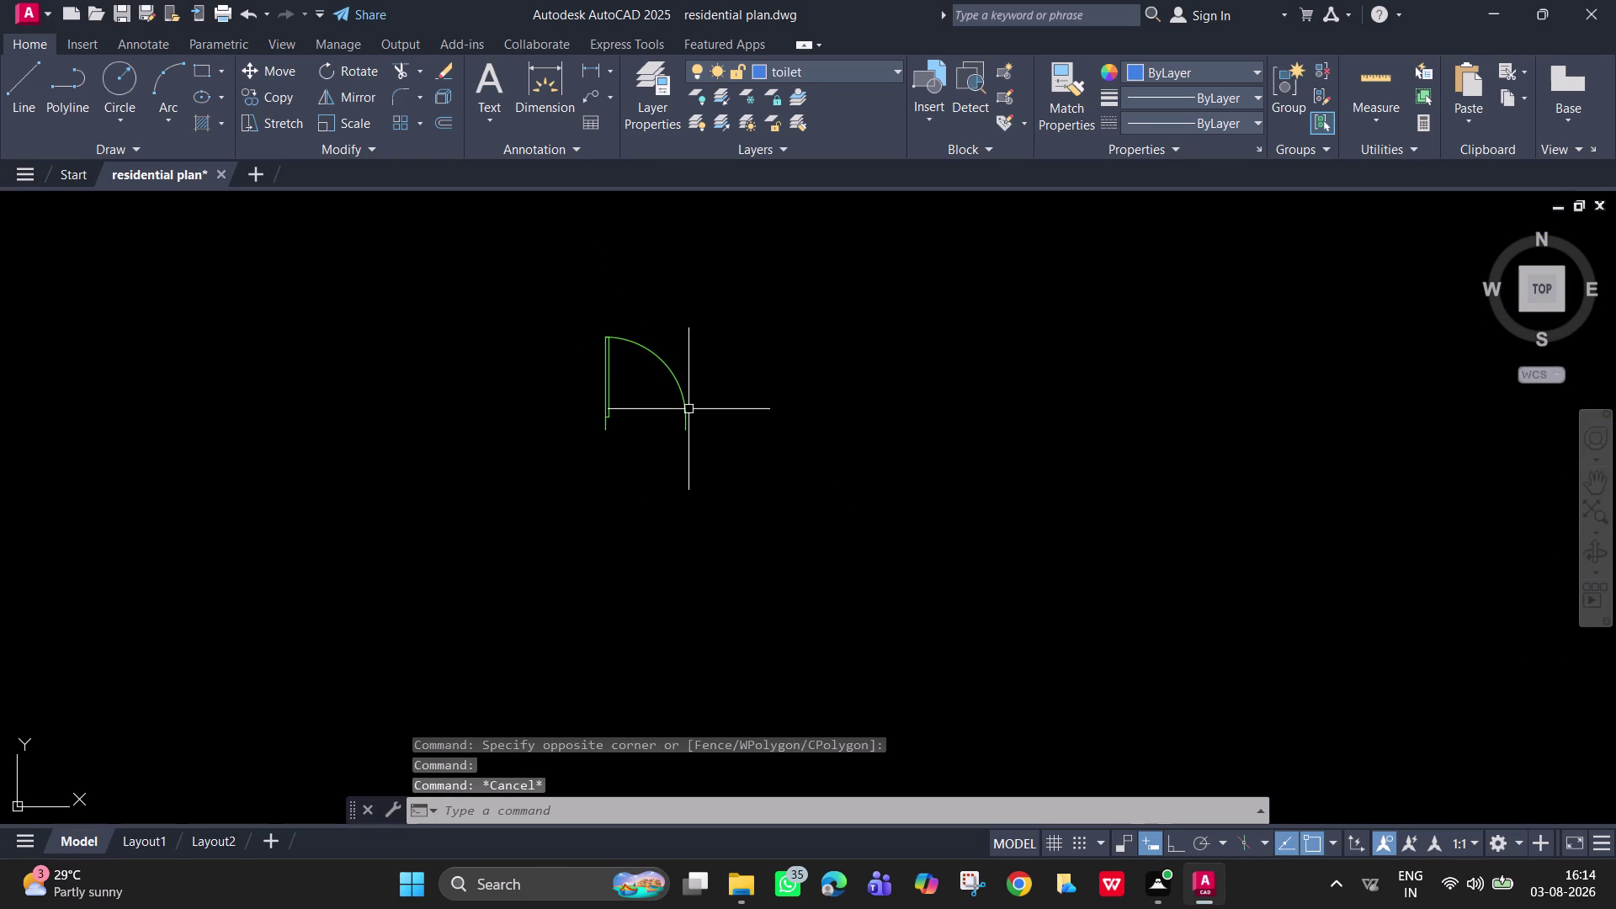
click(689, 410)
click(426, 304)
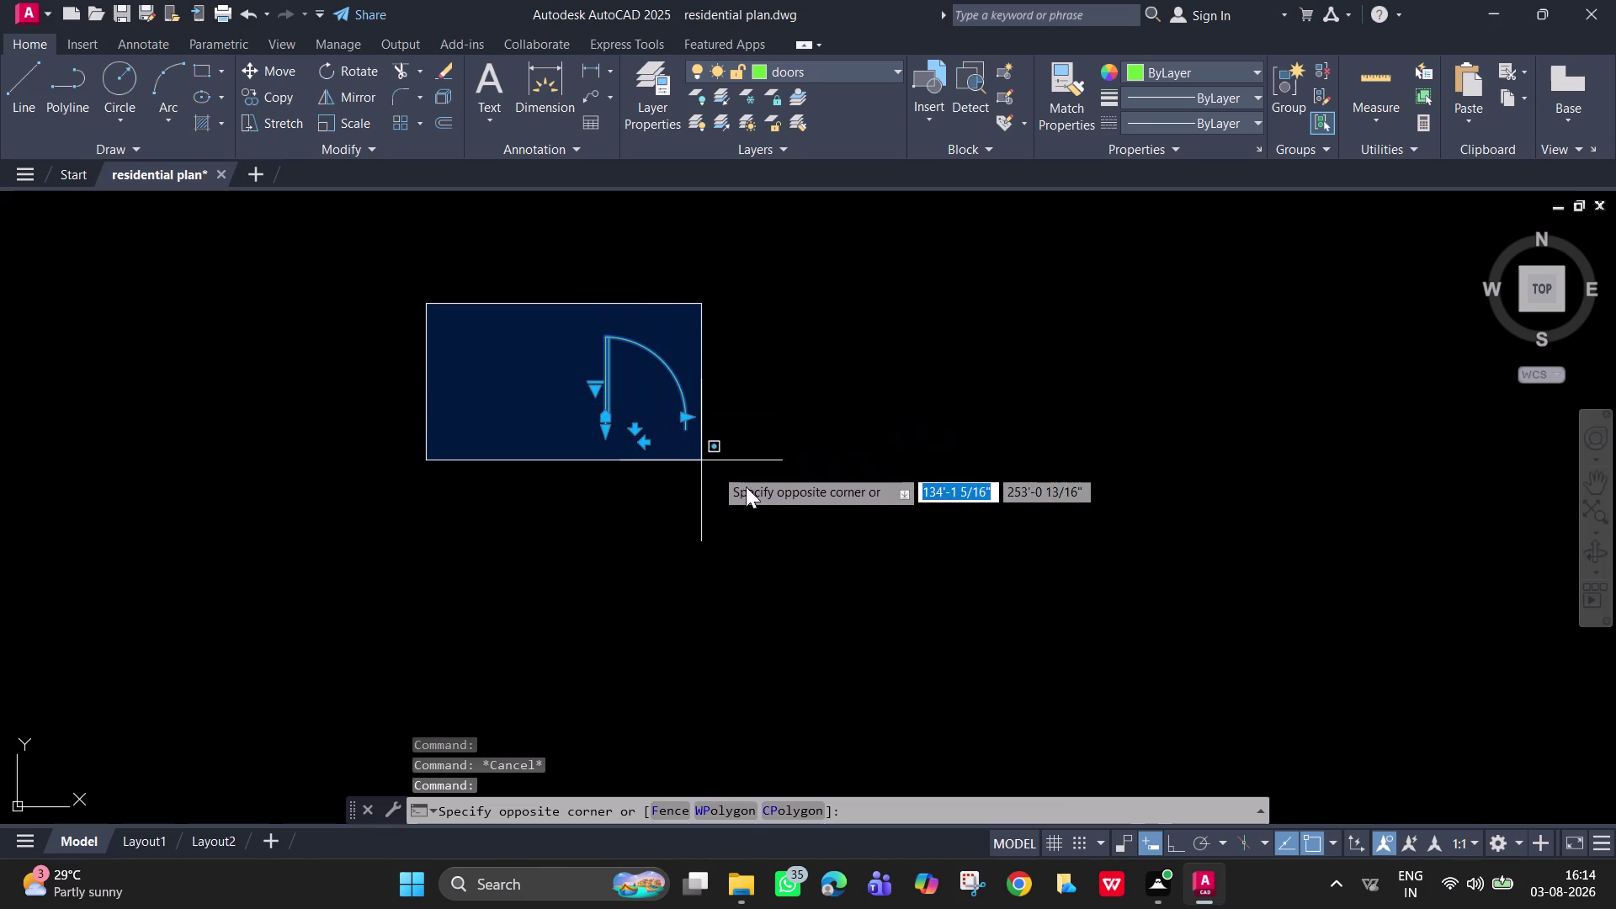
click(747, 487)
click(702, 425)
drag(722, 493, 634, 398)
click(530, 328)
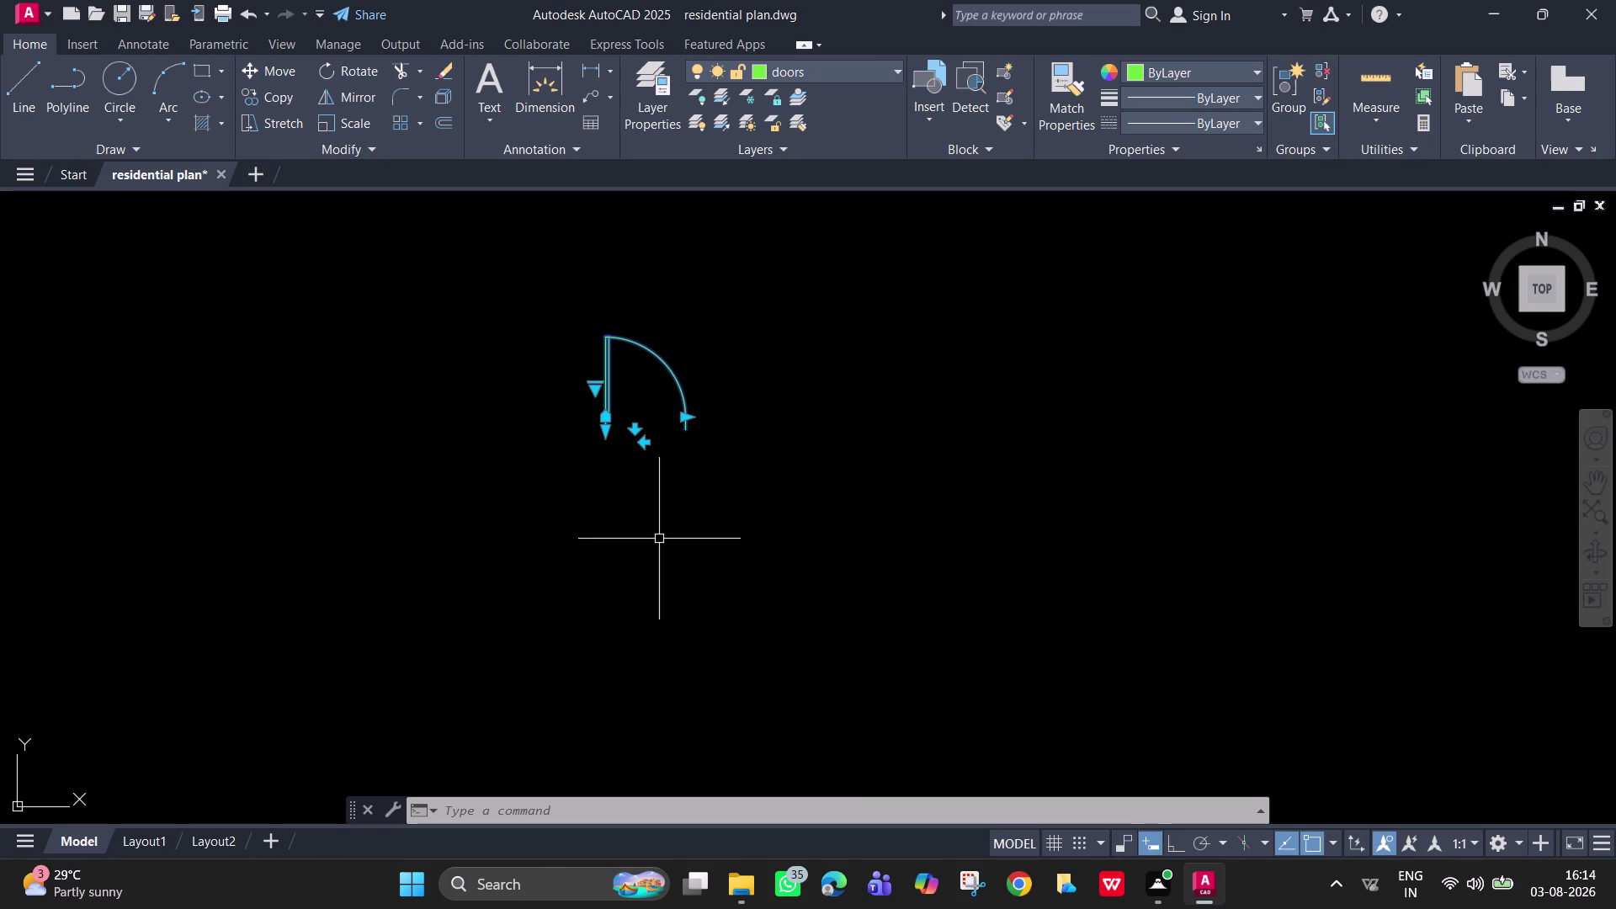
click(684, 420)
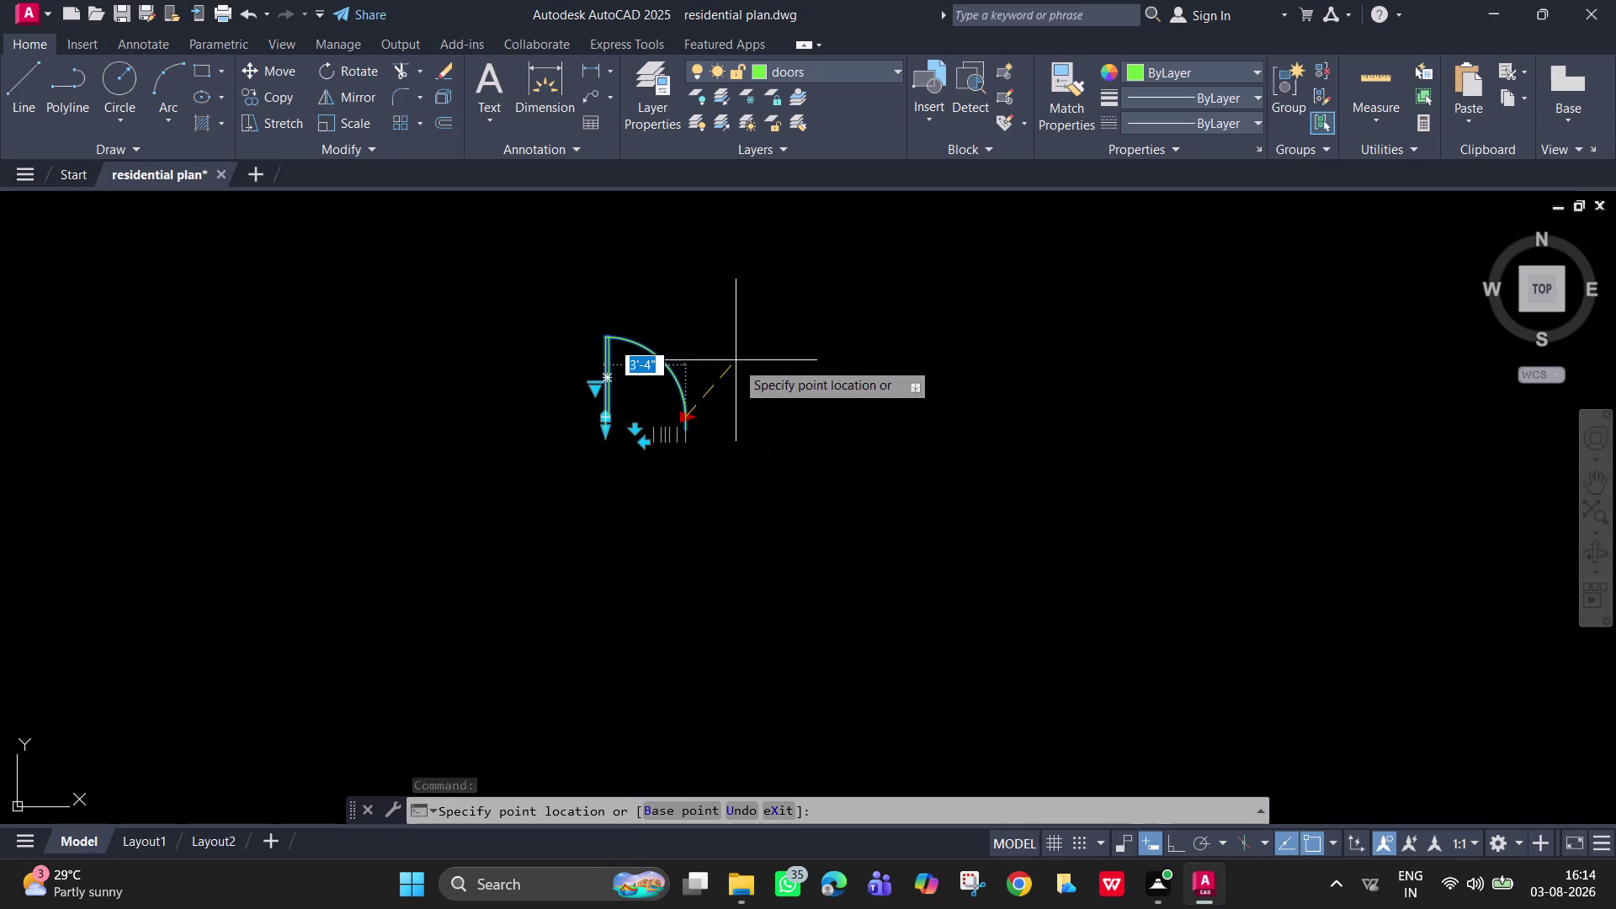
scroll(up, 3)
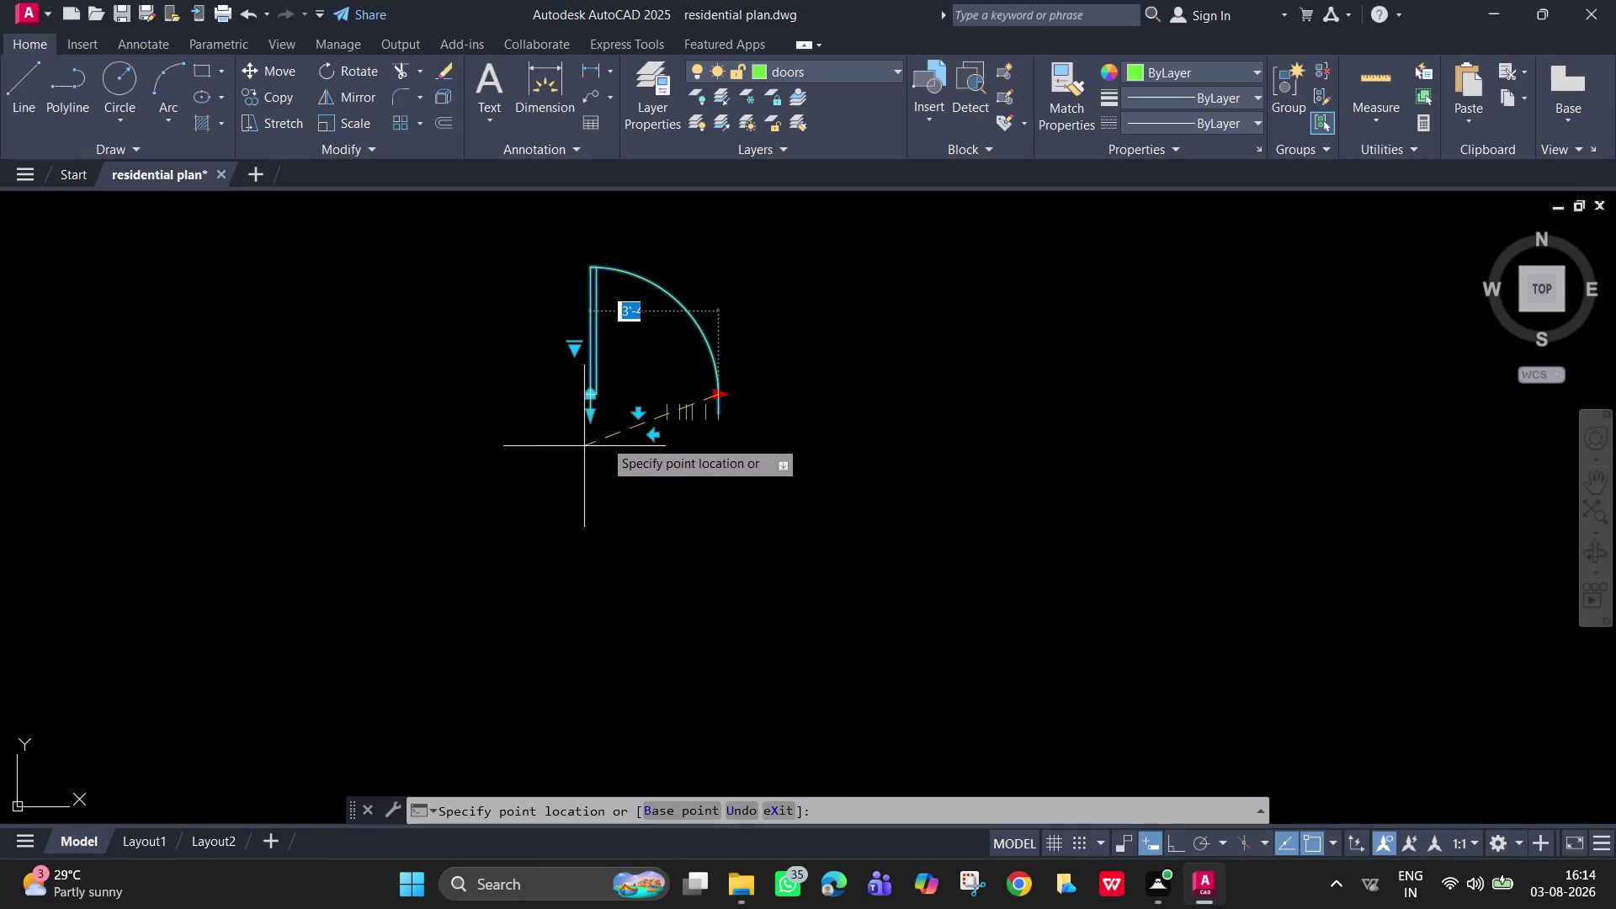
click(665, 420)
scroll(down, 3)
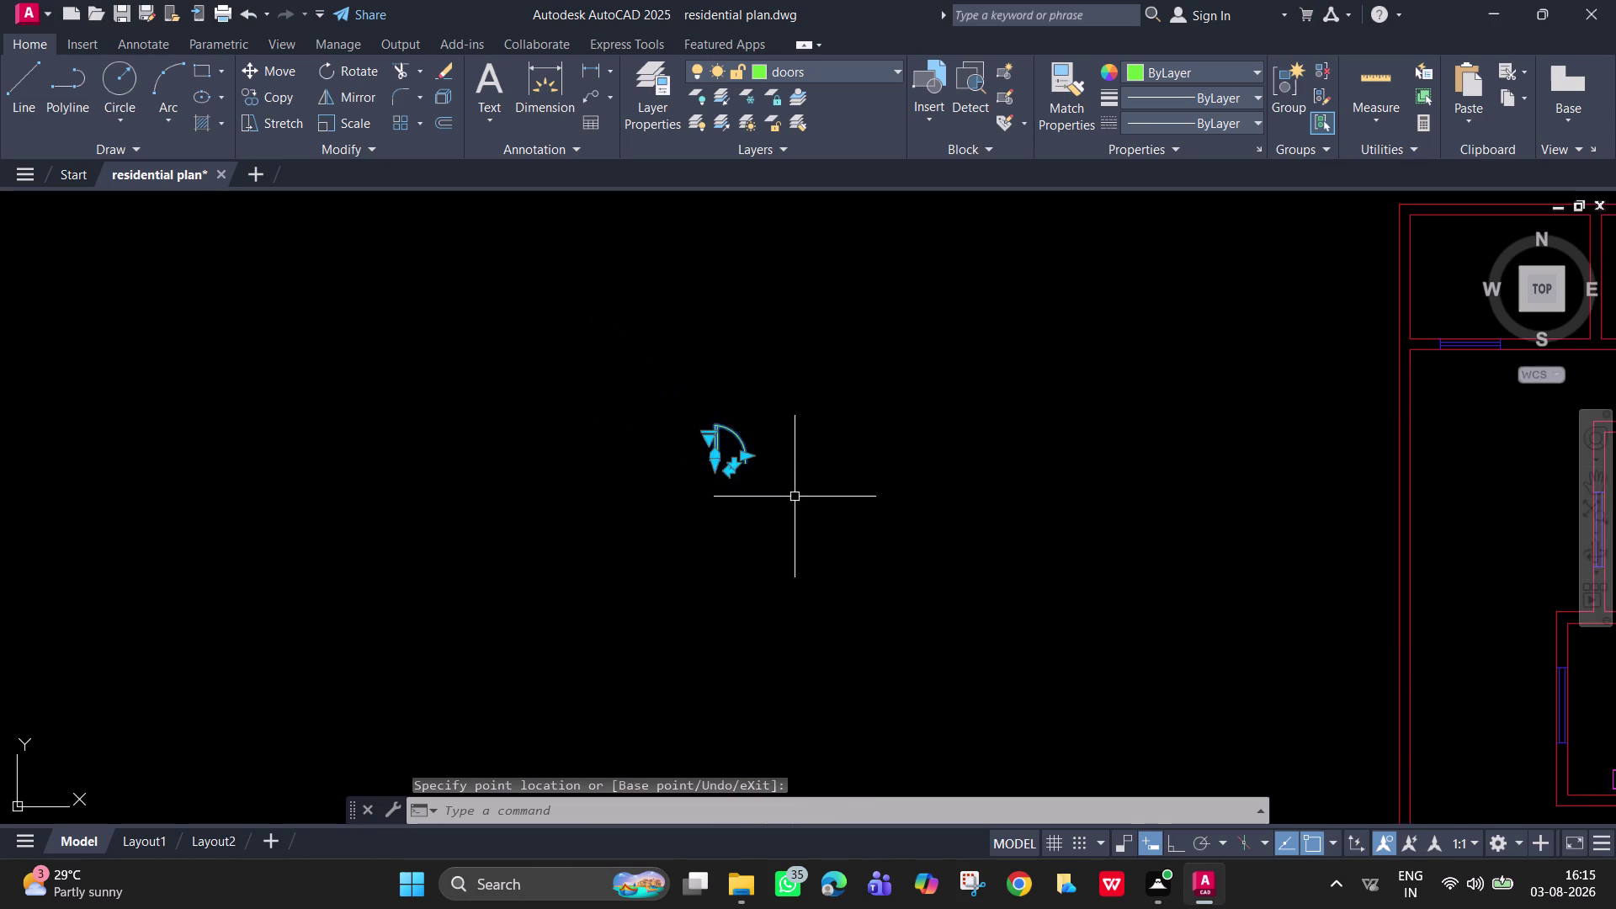
scroll(down, 3)
middle_drag(819, 532, 772, 431)
scroll(up, 3)
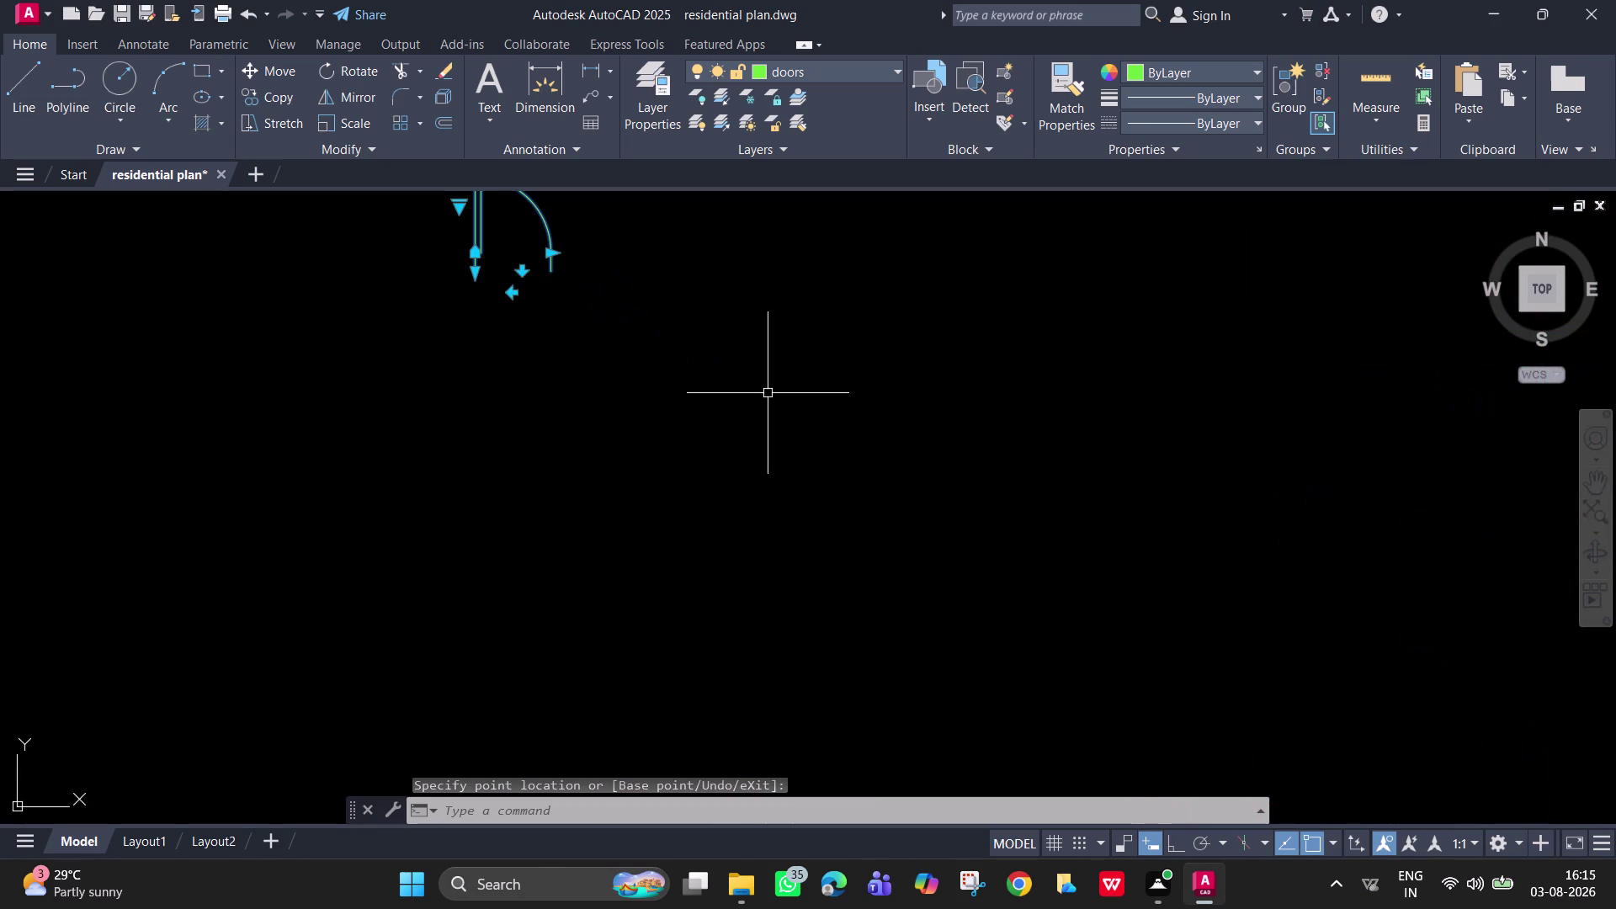
Move the door block from its base point to the toilet room opening.
key(m)
key(space)
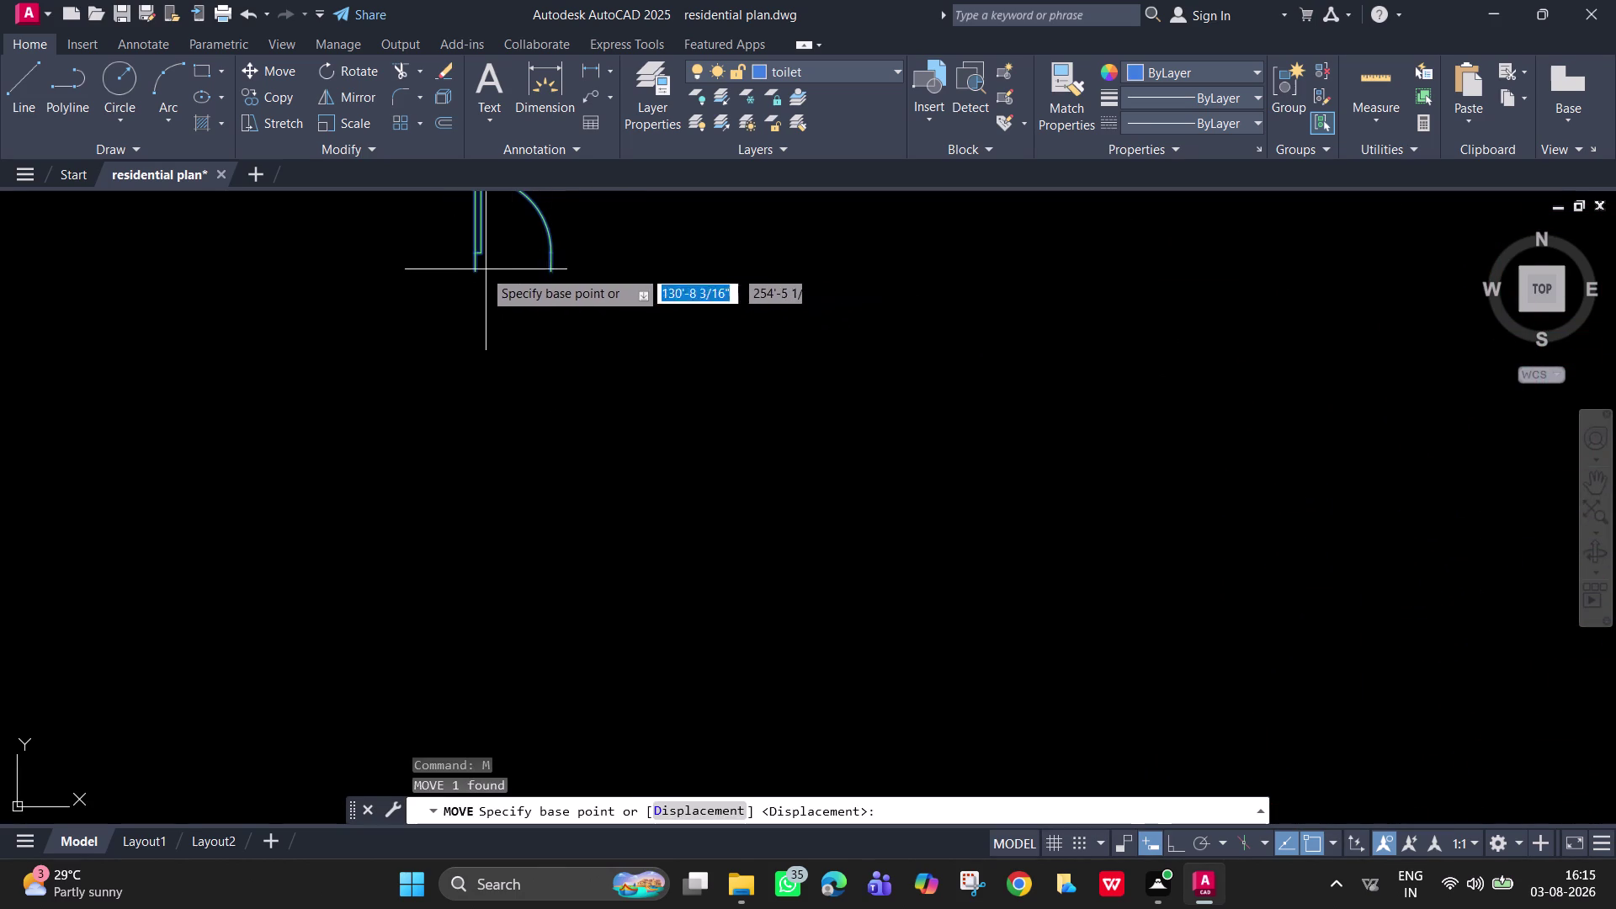
click(475, 272)
scroll(down, 3)
middle_drag(1272, 589, 557, 353)
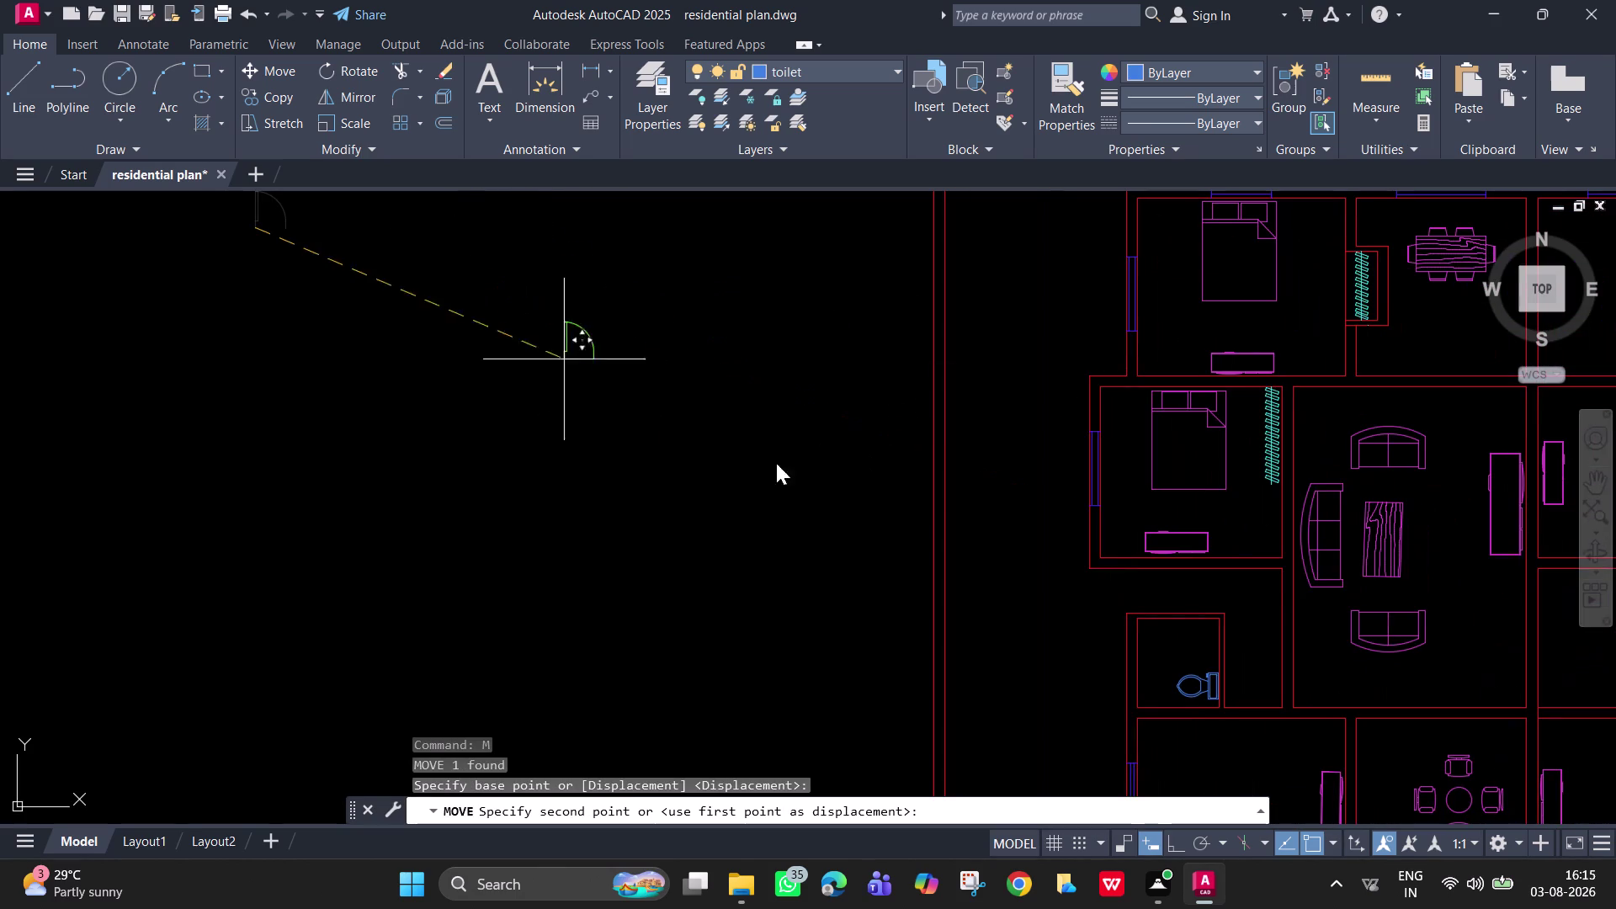
middle_drag(1029, 568, 678, 362)
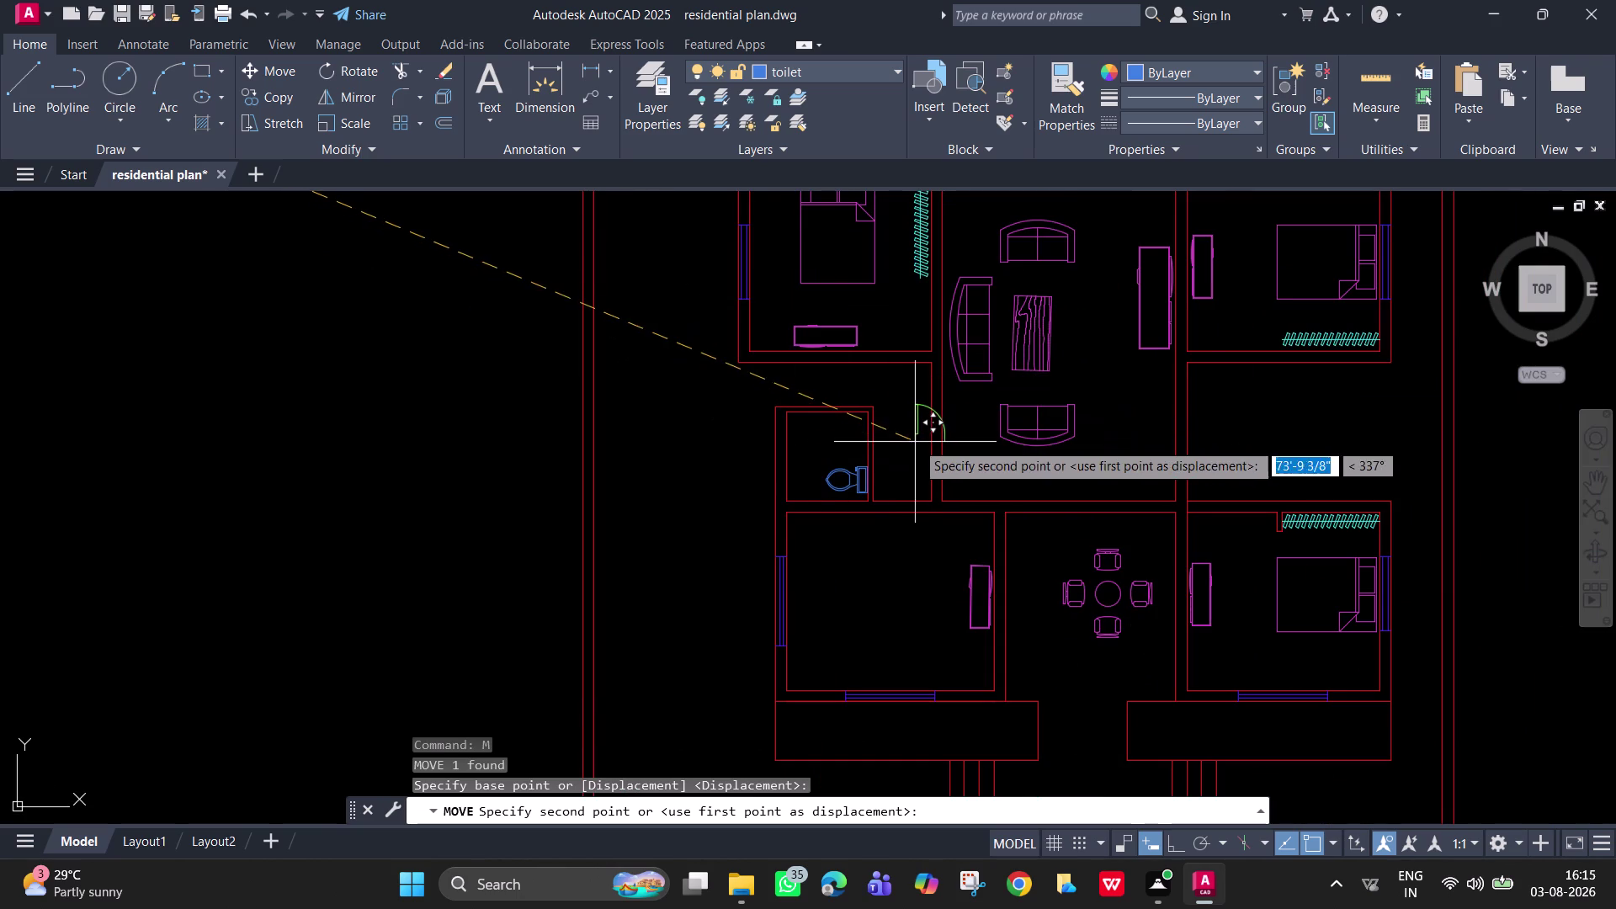
click(889, 469)
key(Escape)
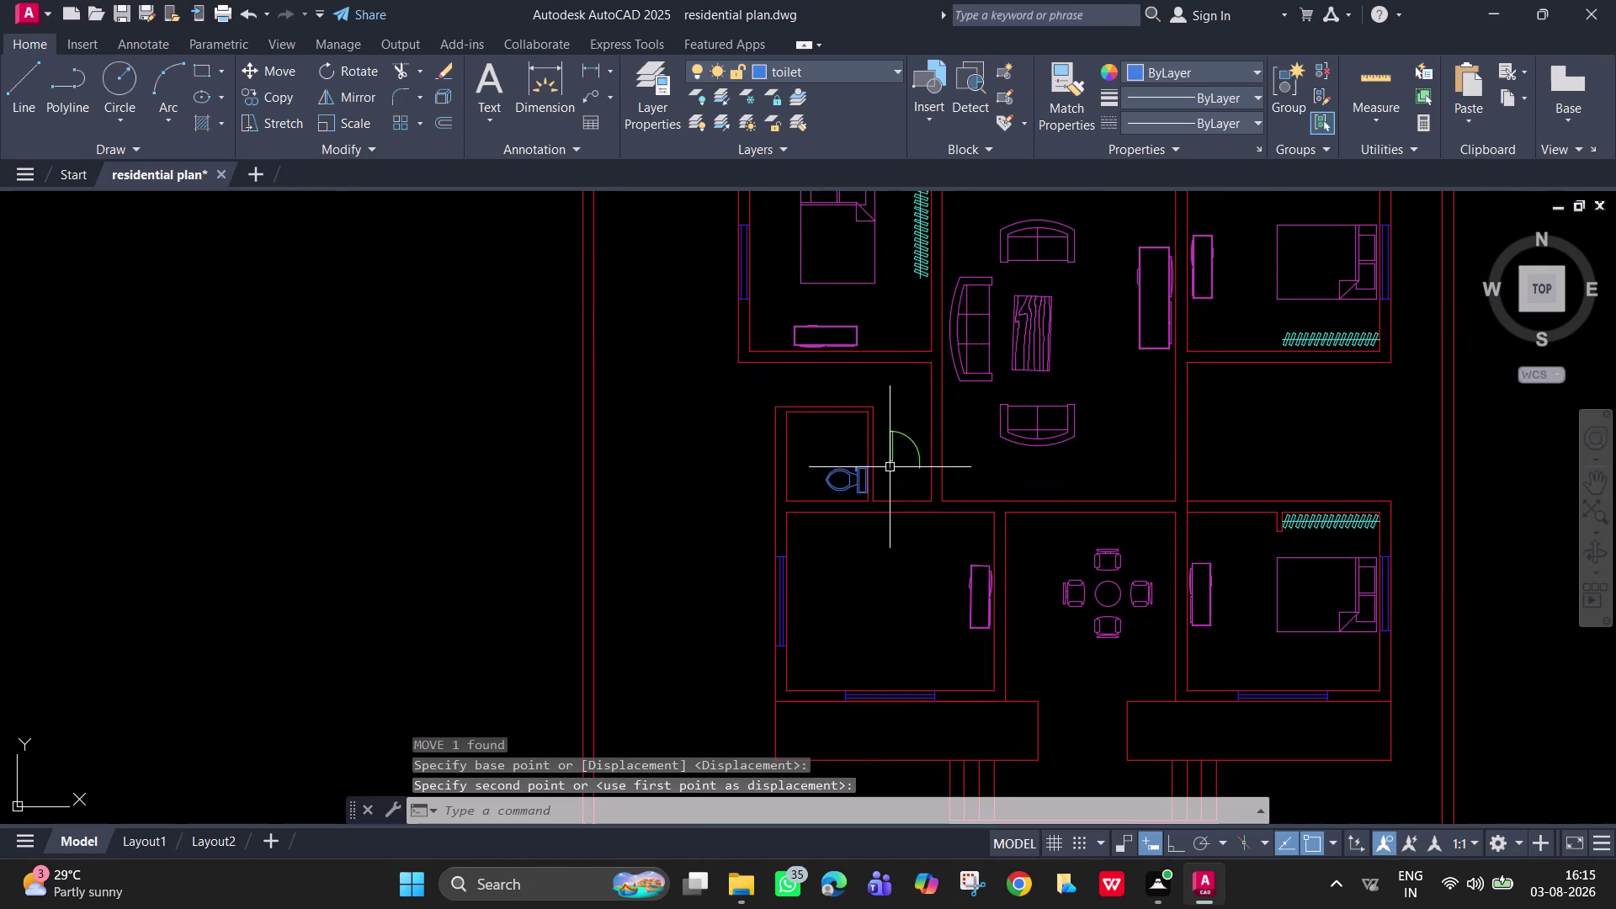
scroll(up, 3)
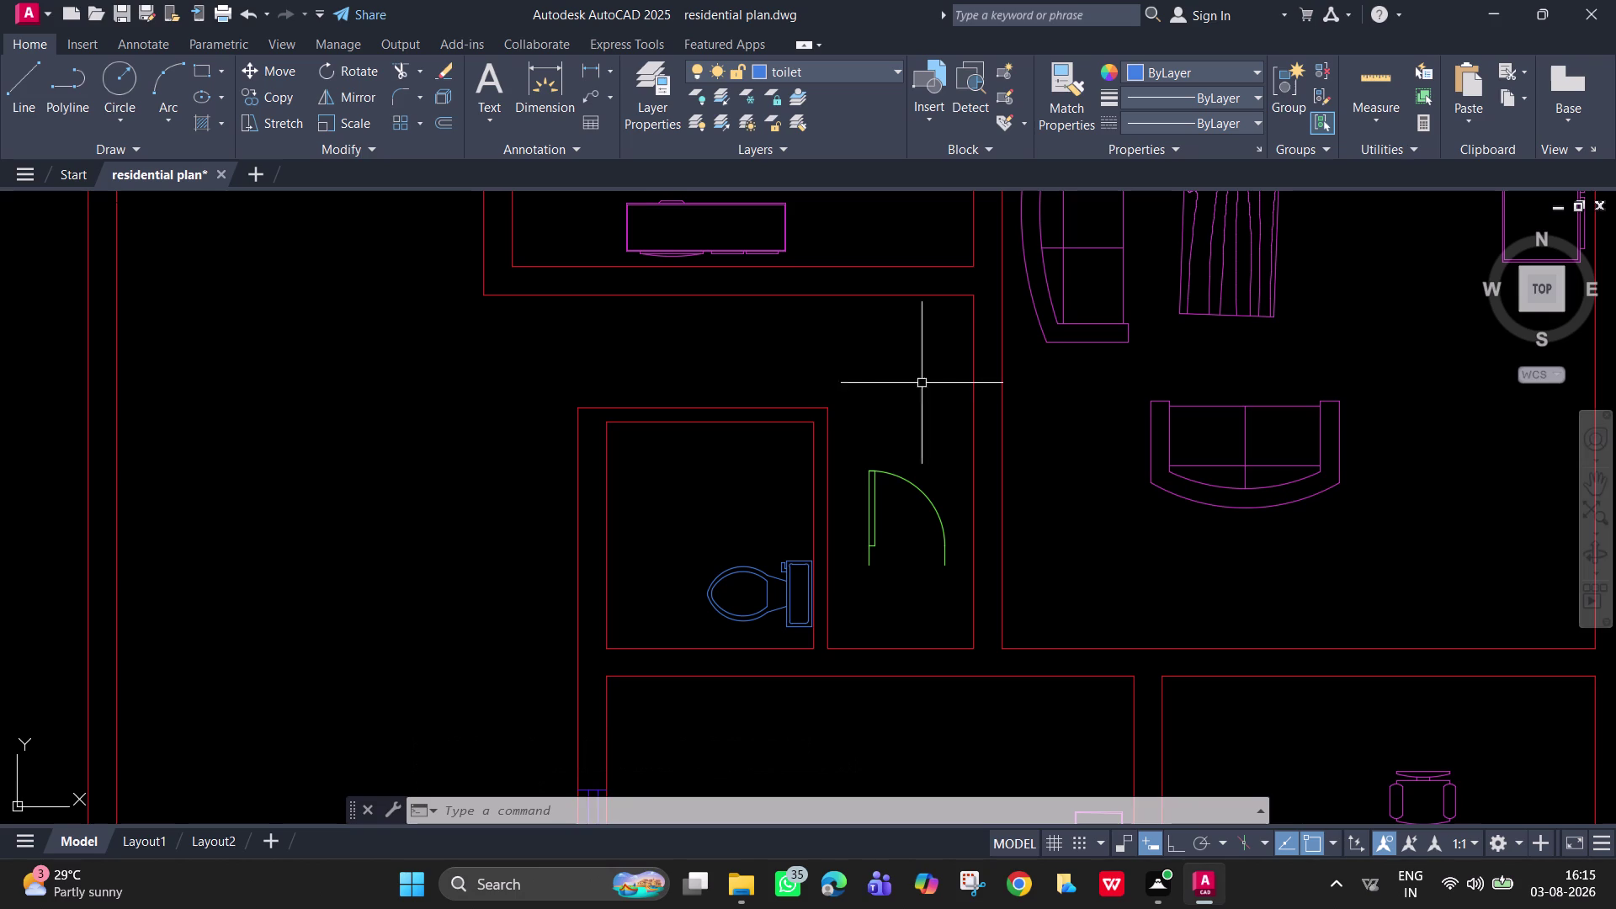
Draw a short line at the wall end and erase the stray line nearby.
key(l)
key(Return)
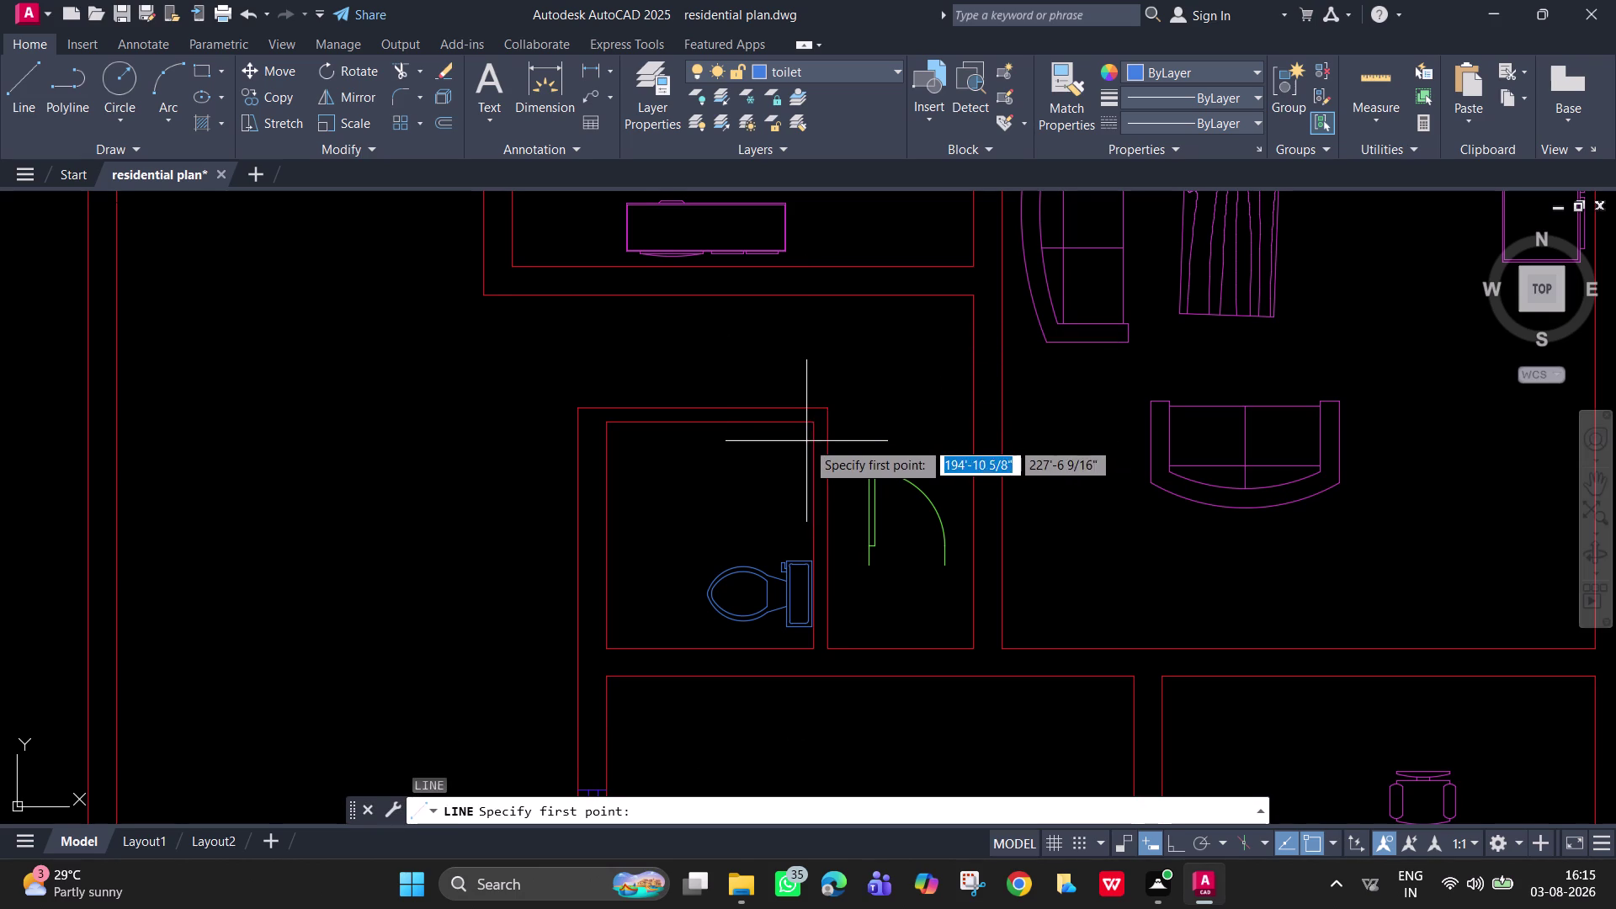
click(814, 433)
click(822, 426)
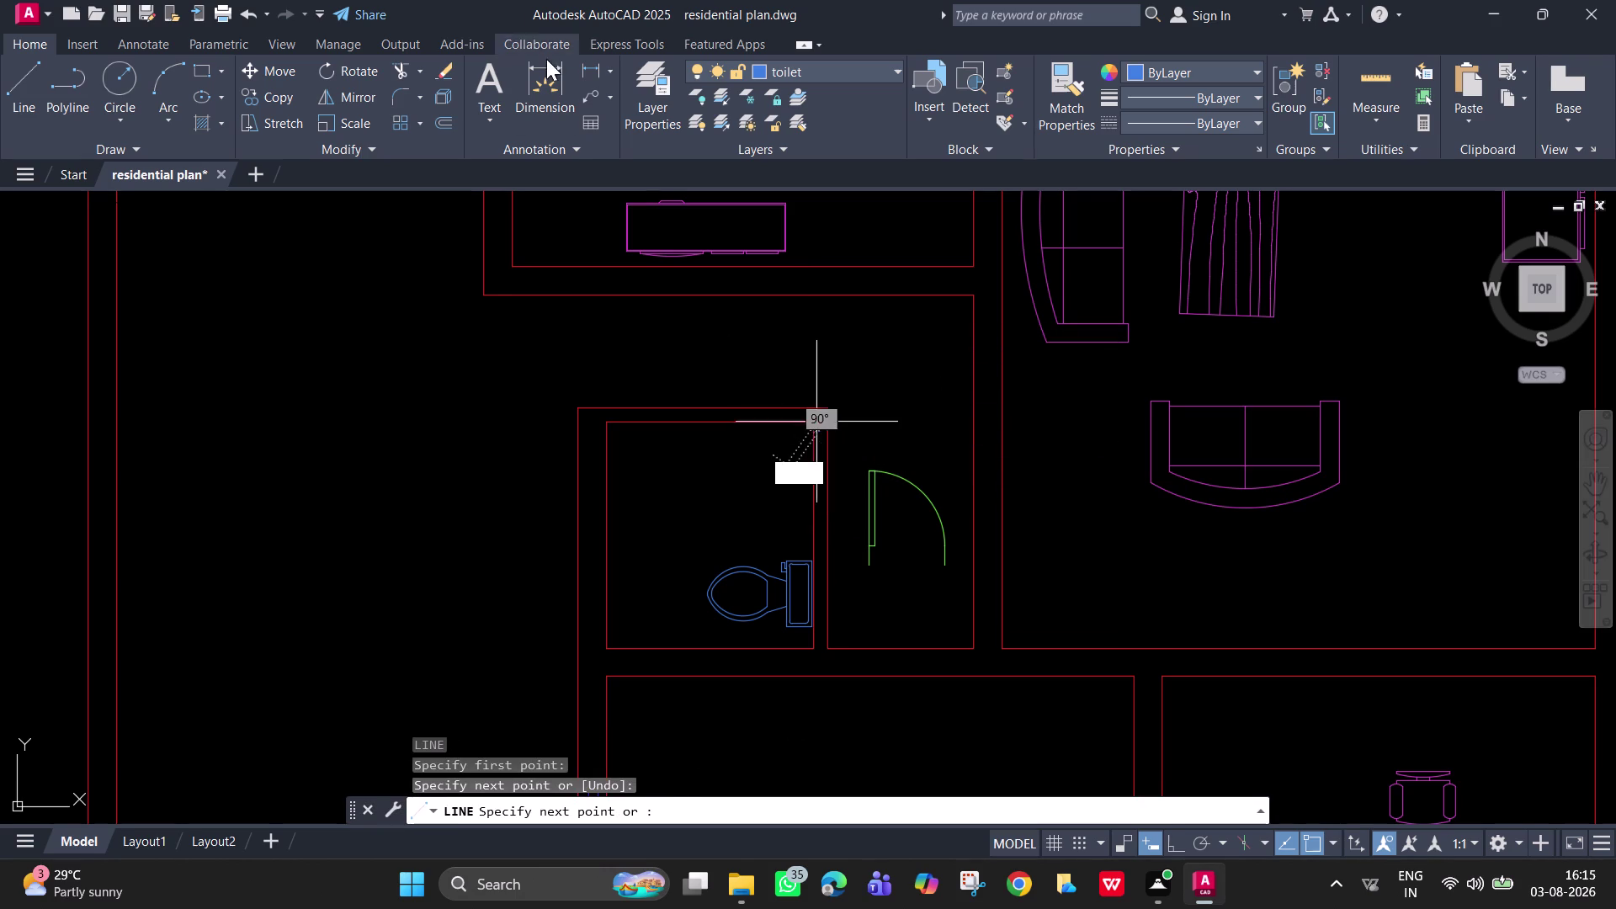
key(Escape)
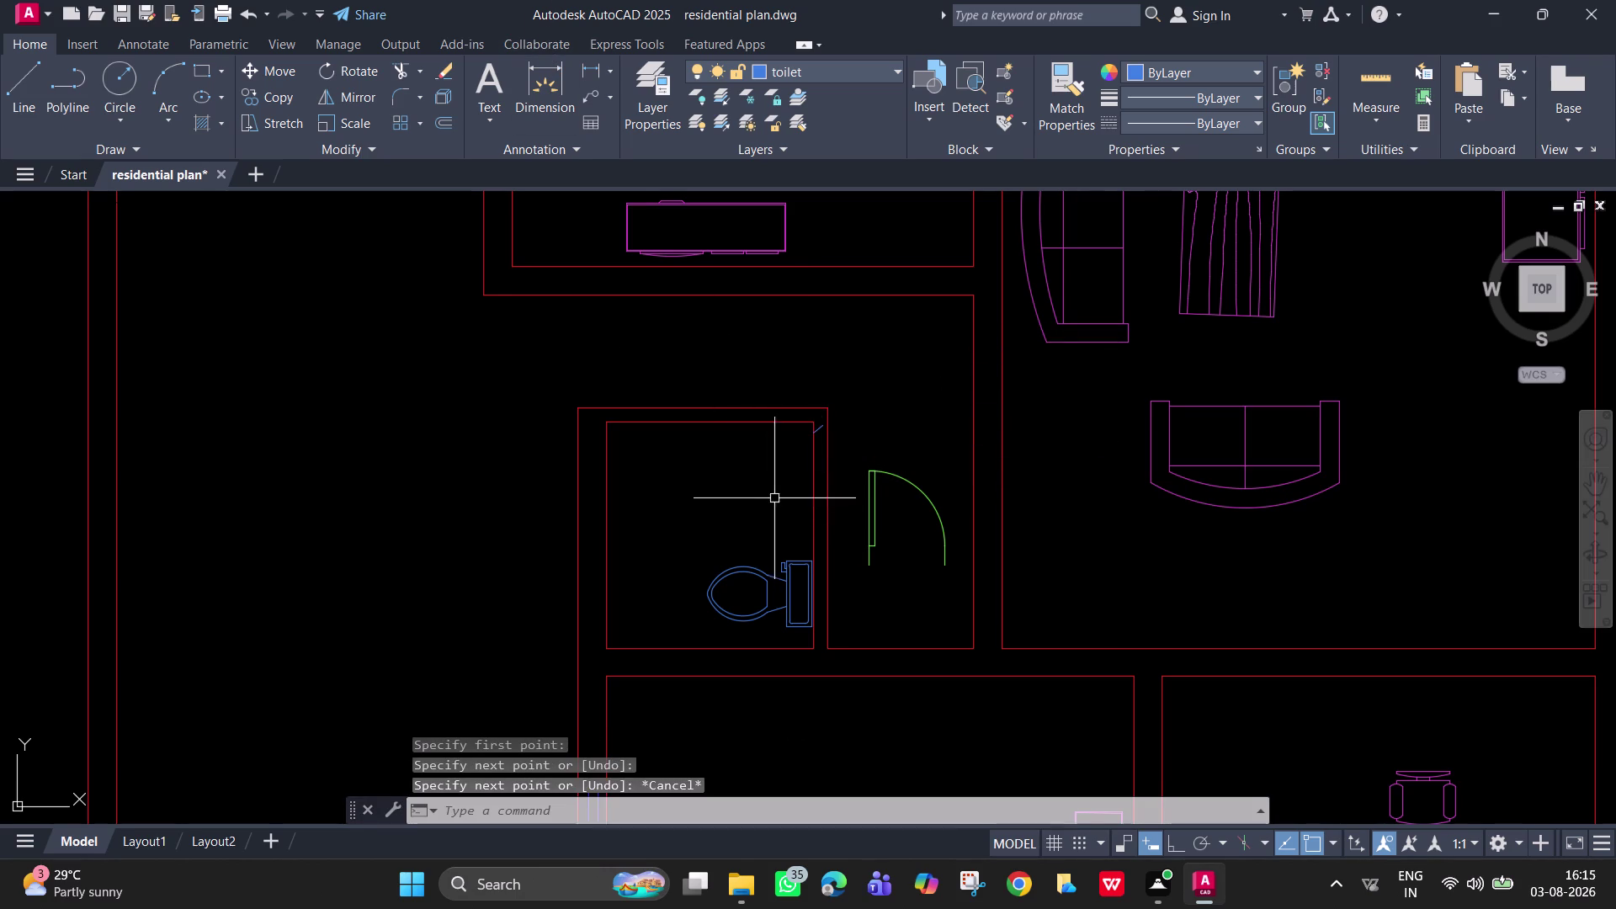
scroll(up, 3)
middle_drag(751, 461, 669, 468)
click(839, 324)
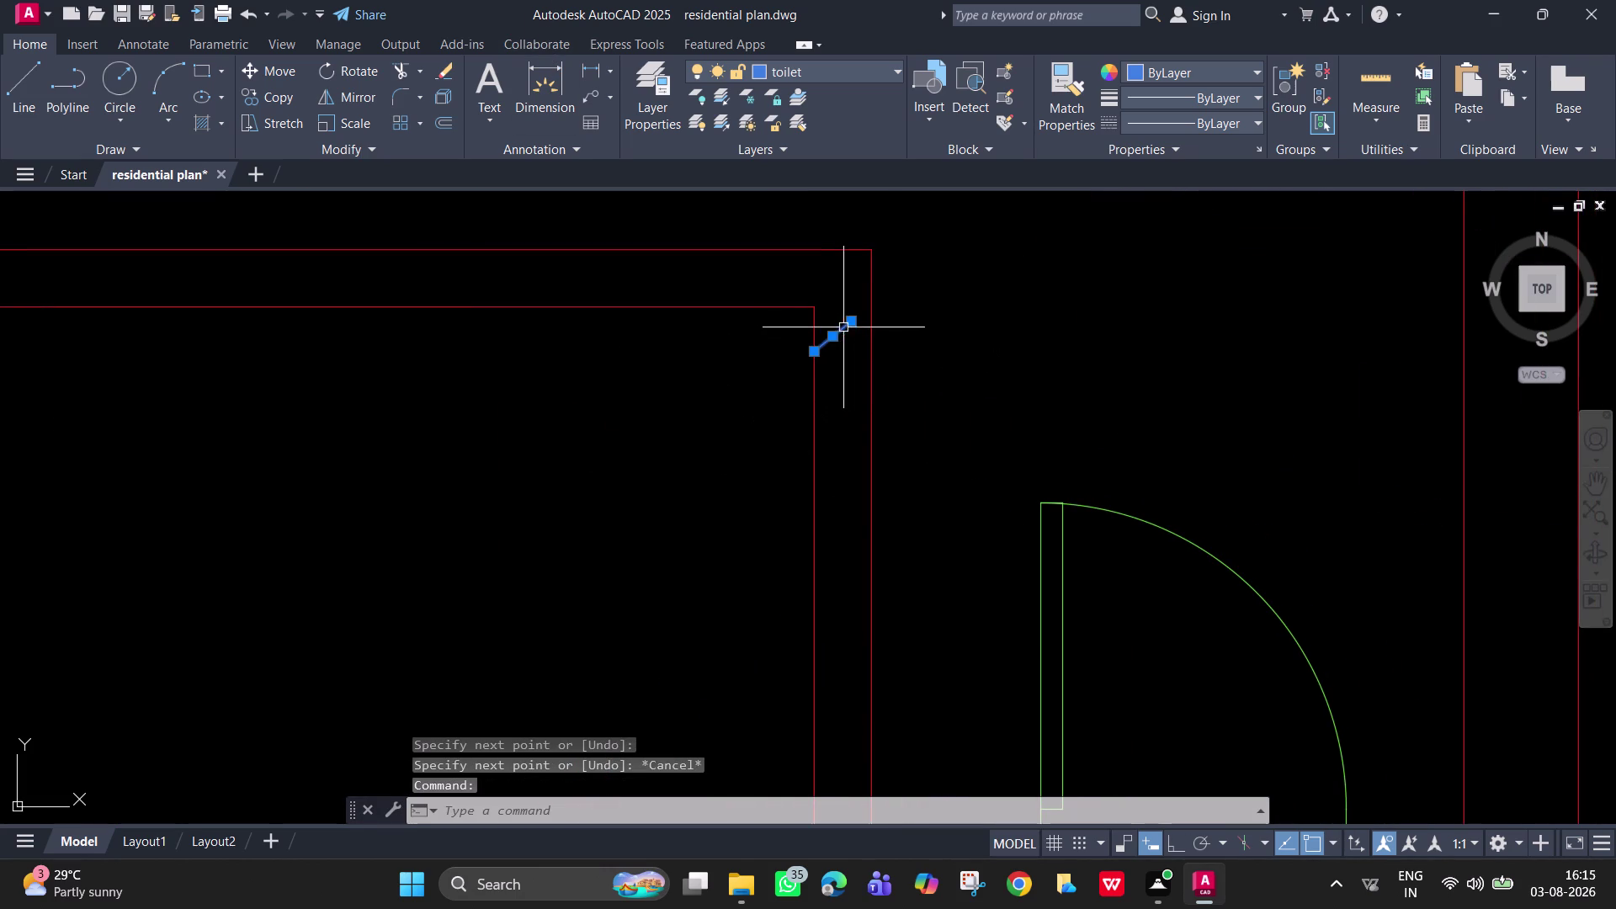
key(Delete)
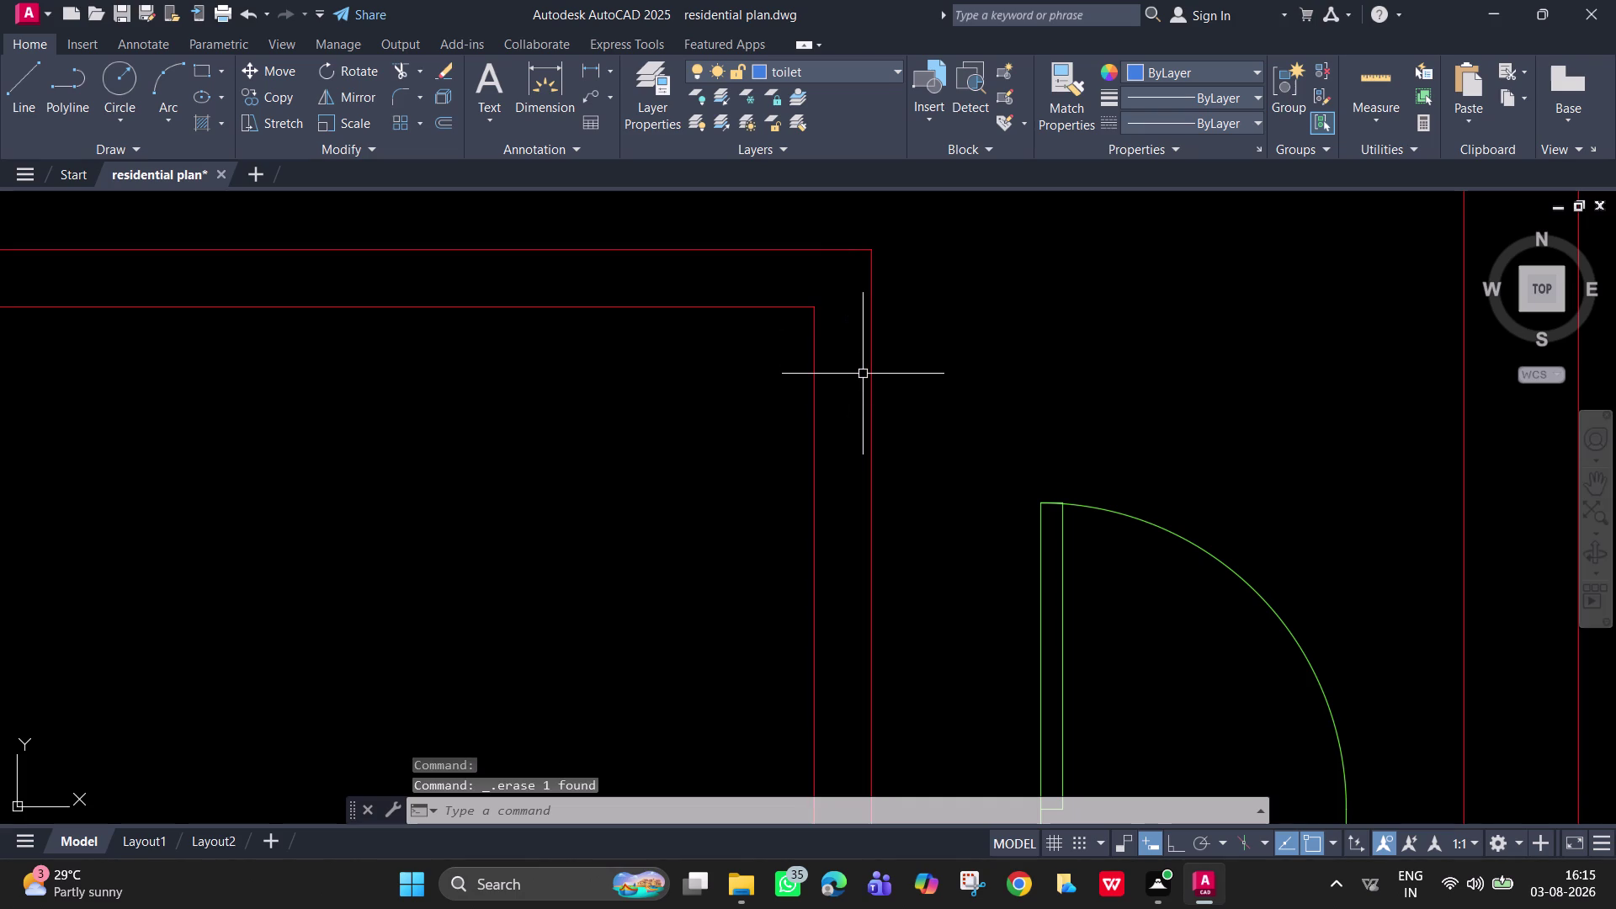
With Ortho on, draw a horizontal cap line across the upper wall end, then make walls current.
text(l)
key(space)
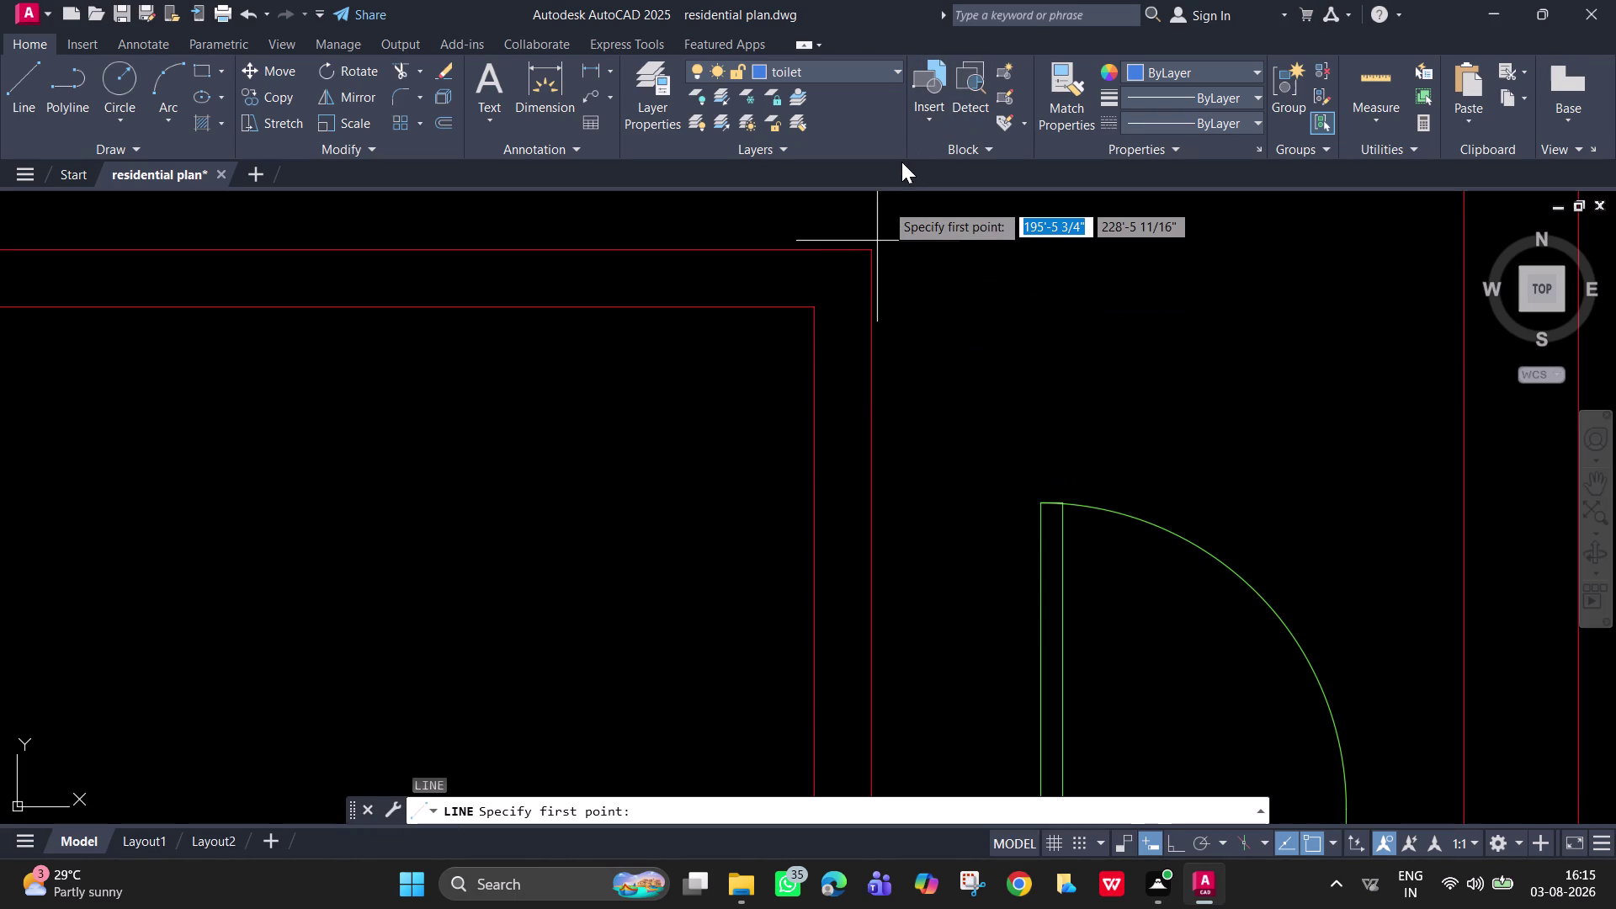
key(F8)
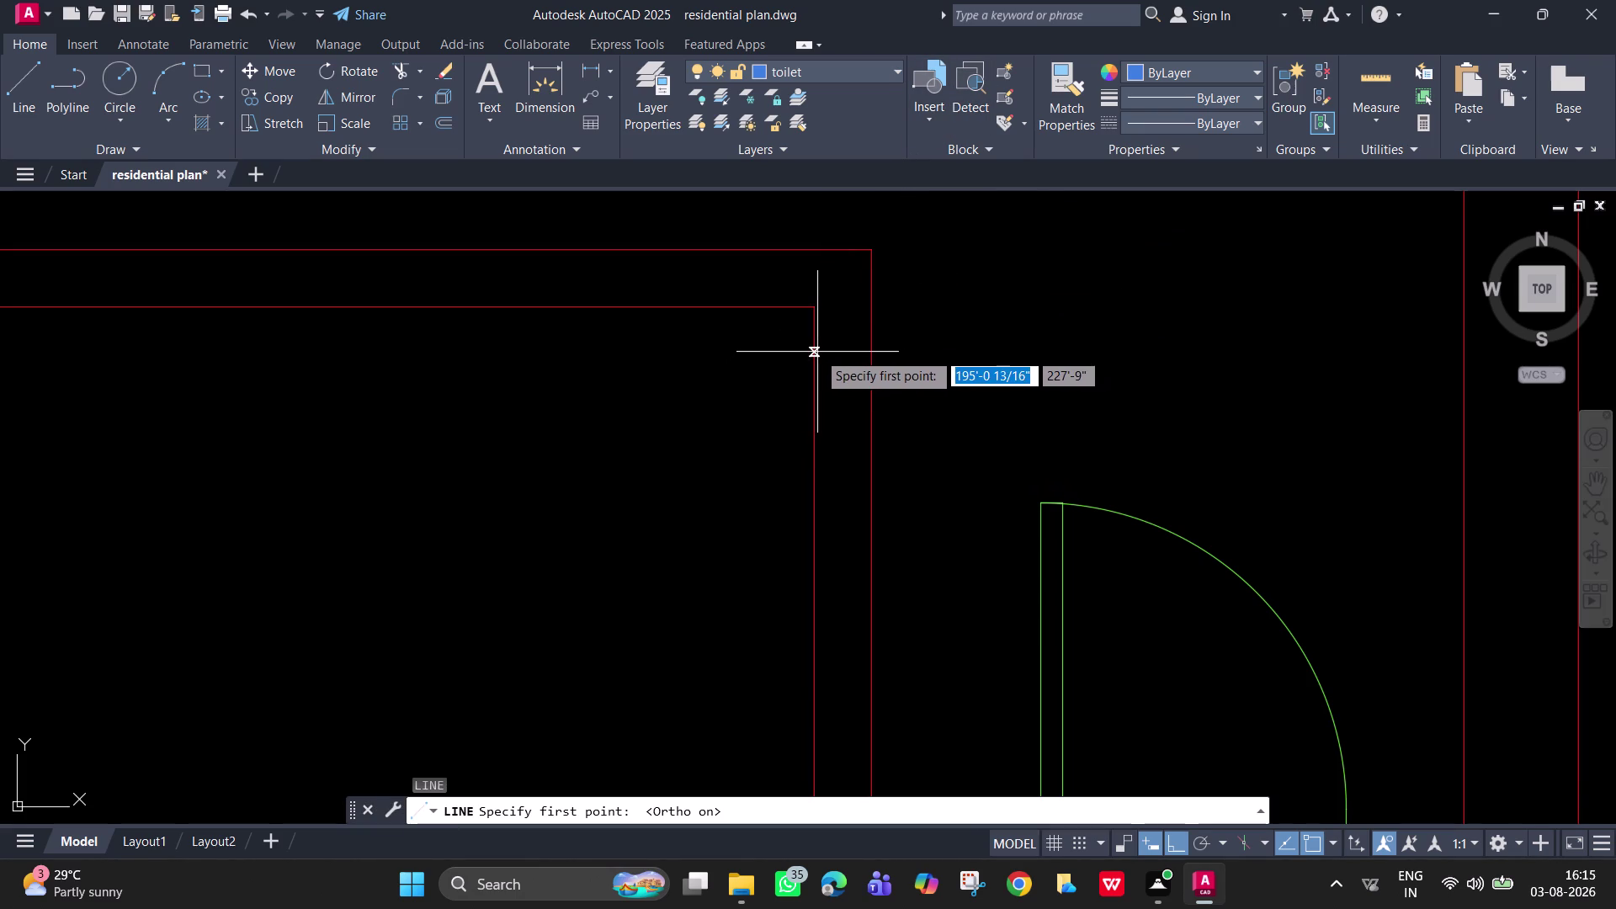
click(817, 352)
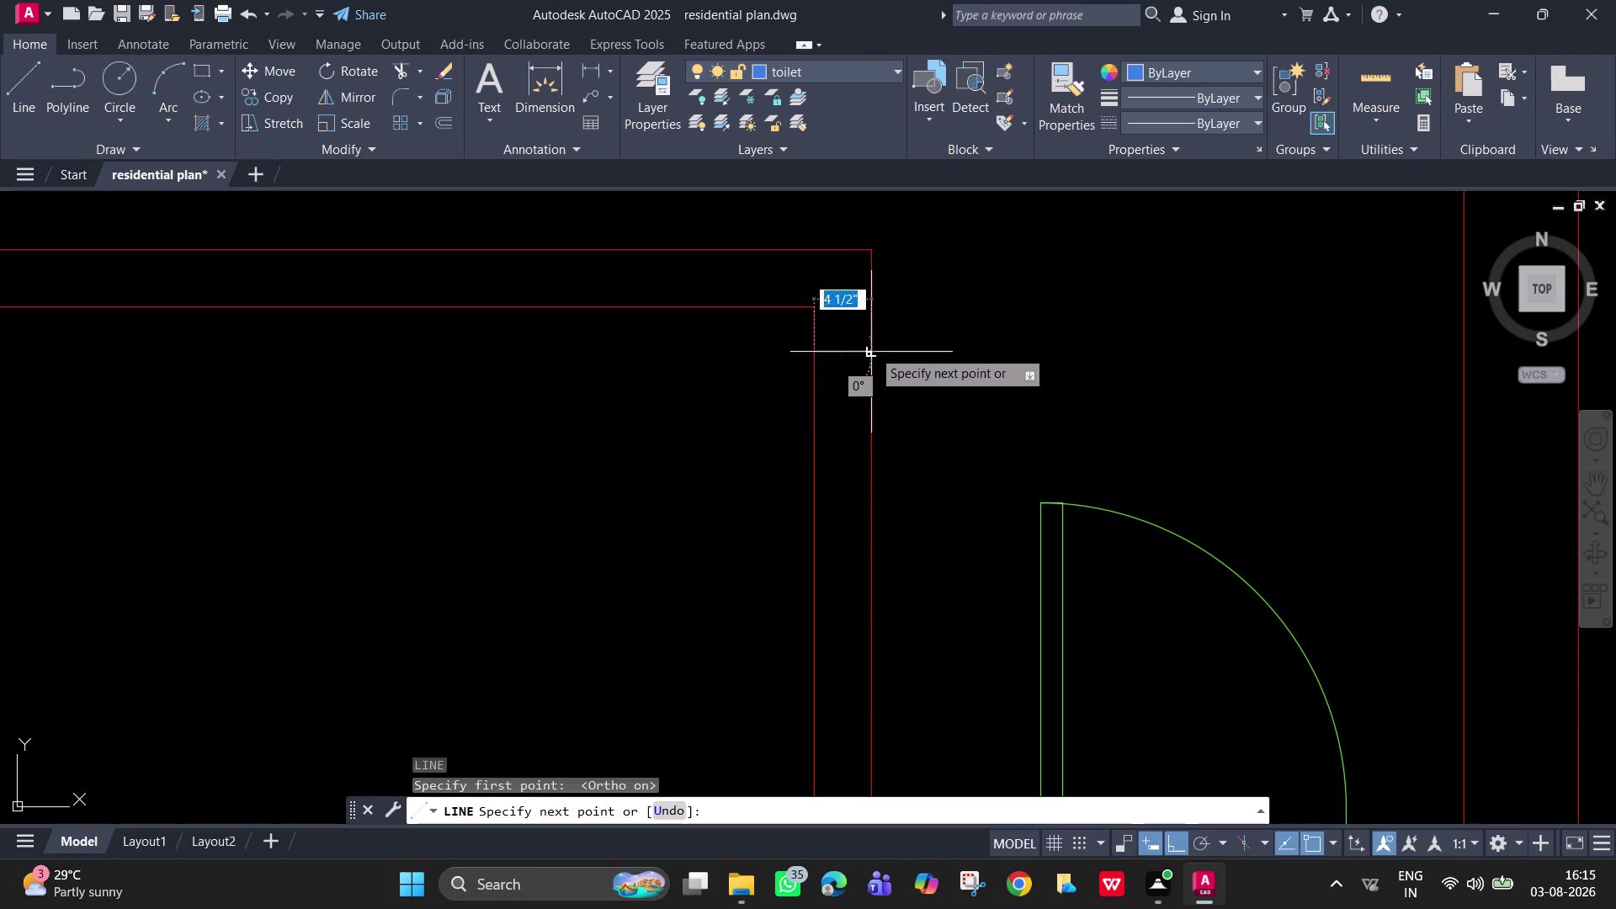
click(871, 350)
key(Escape)
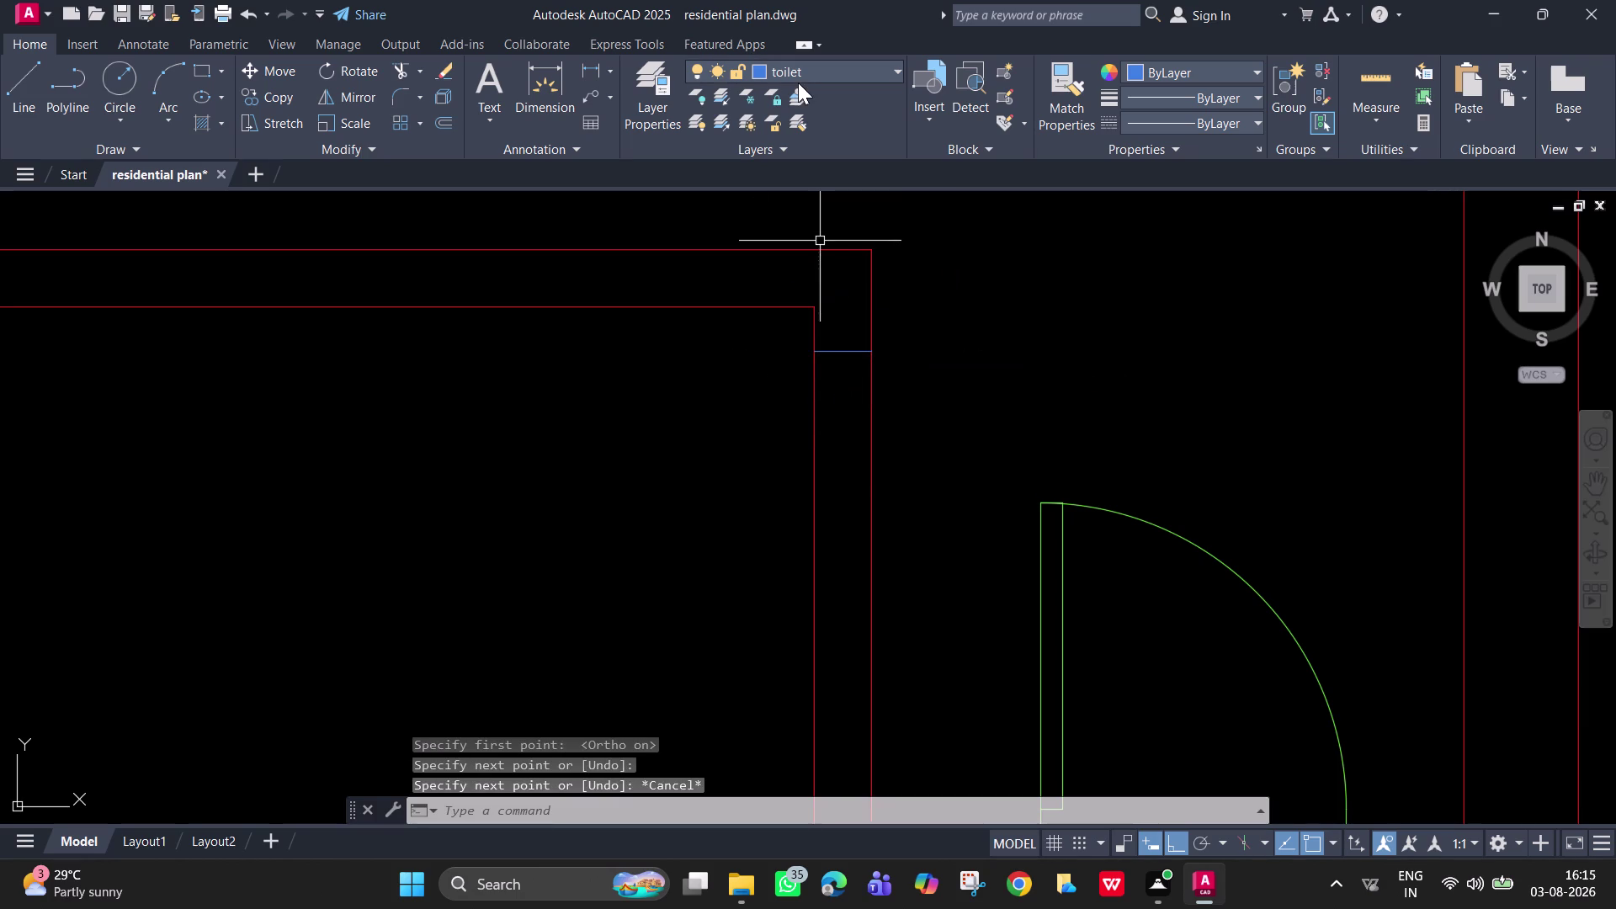
click(794, 75)
click(798, 243)
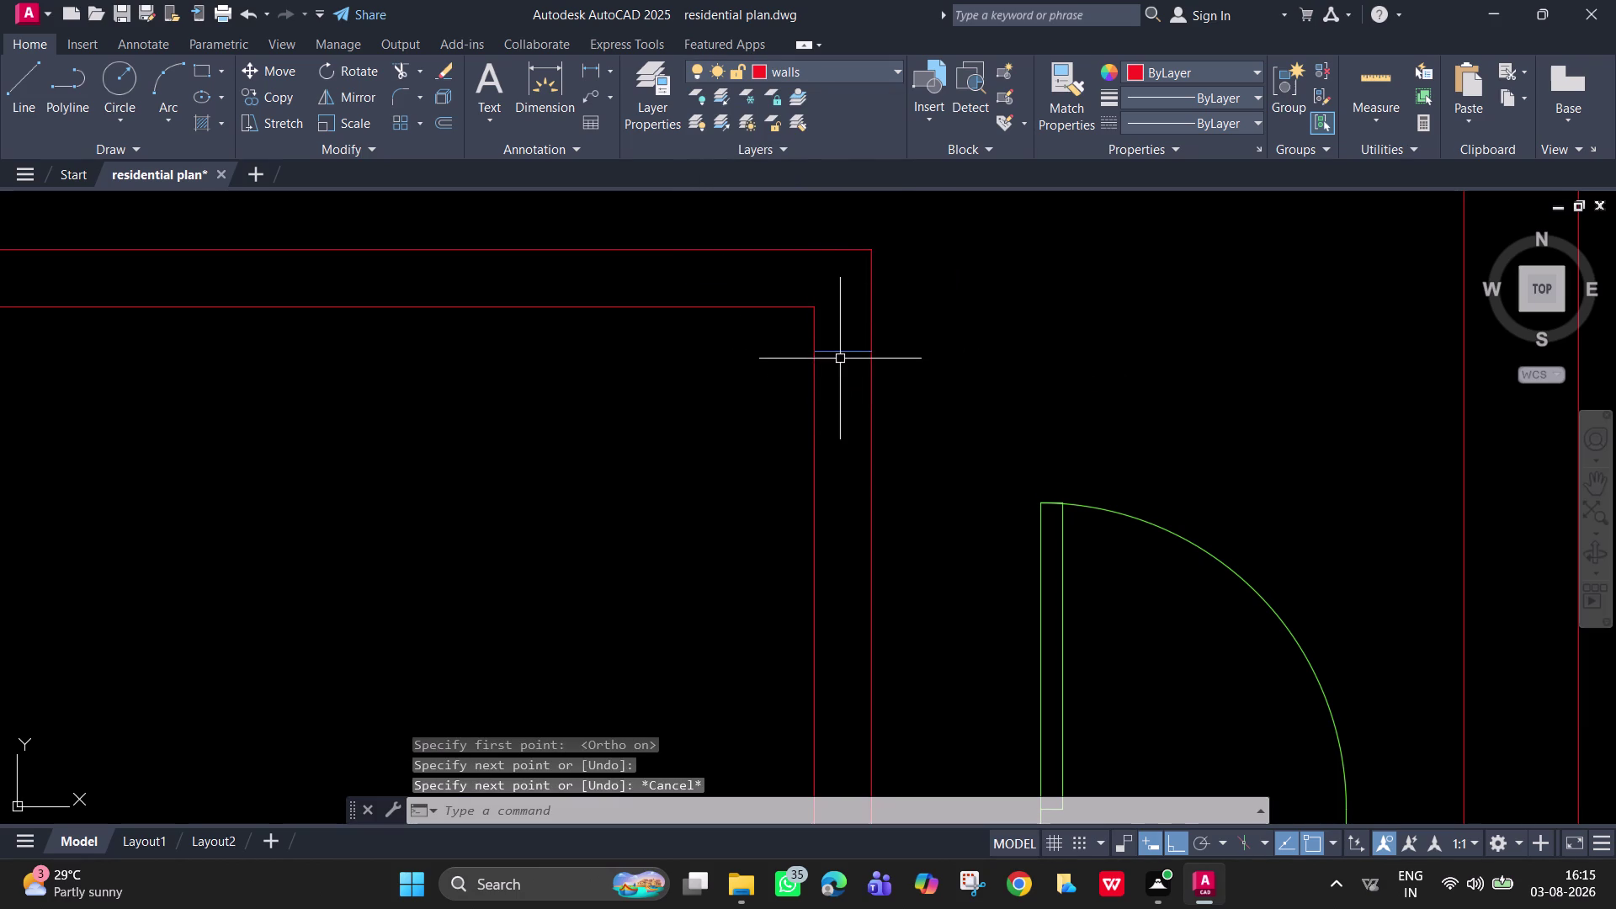
click(833, 344)
click(836, 369)
Select the new cap line and move it onto the walls layer.
drag(836, 369, 835, 360)
click(832, 338)
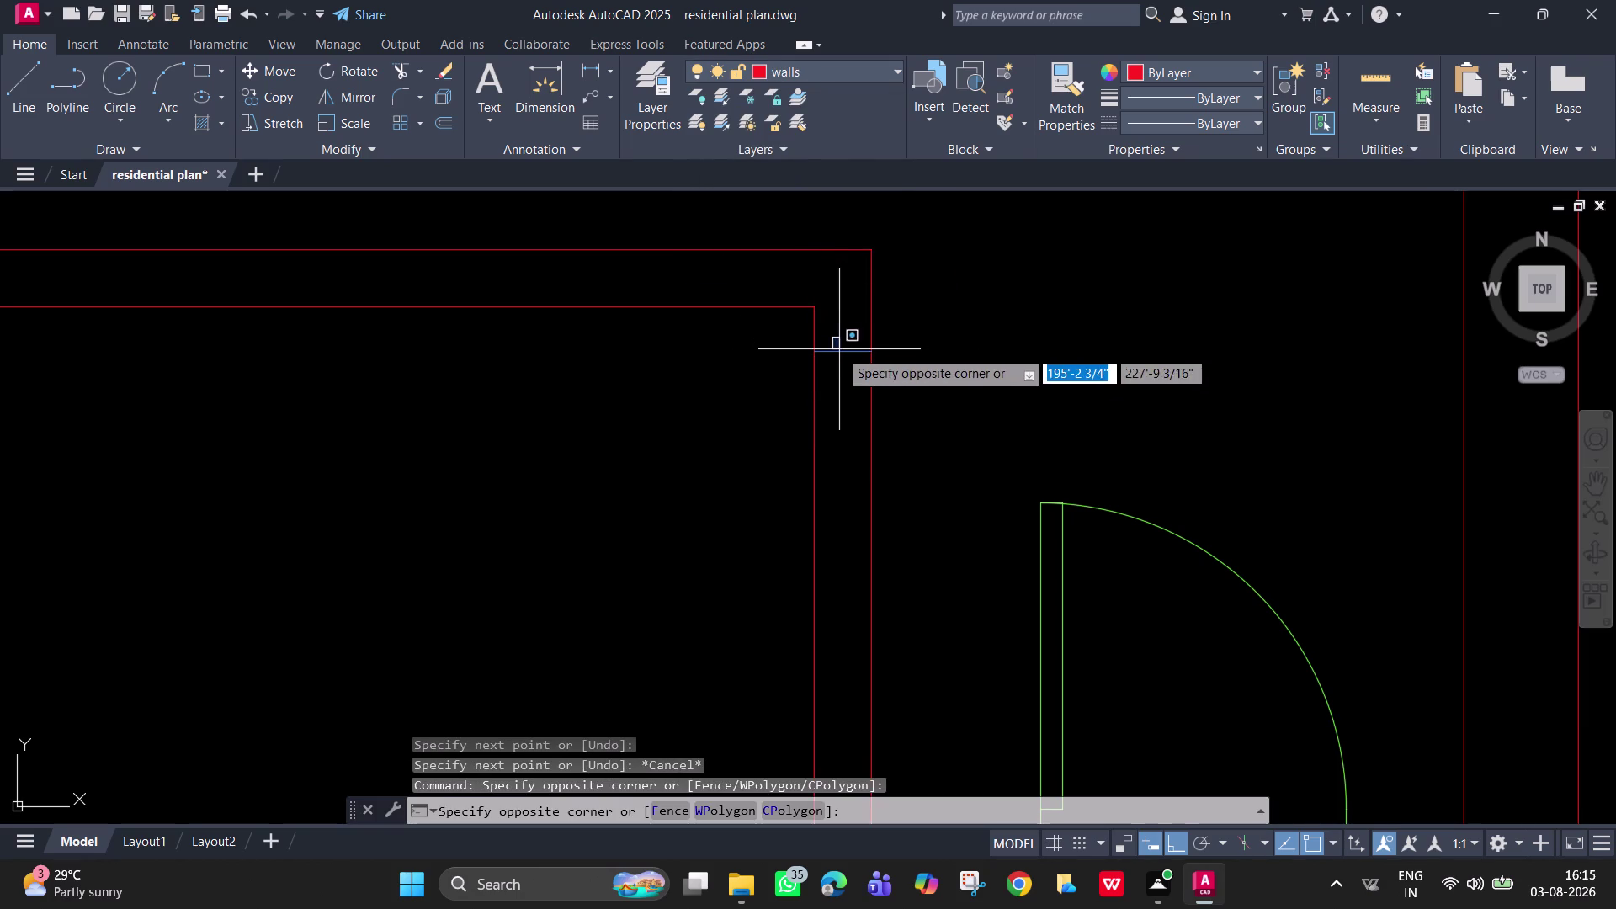
click(840, 349)
click(840, 363)
click(834, 338)
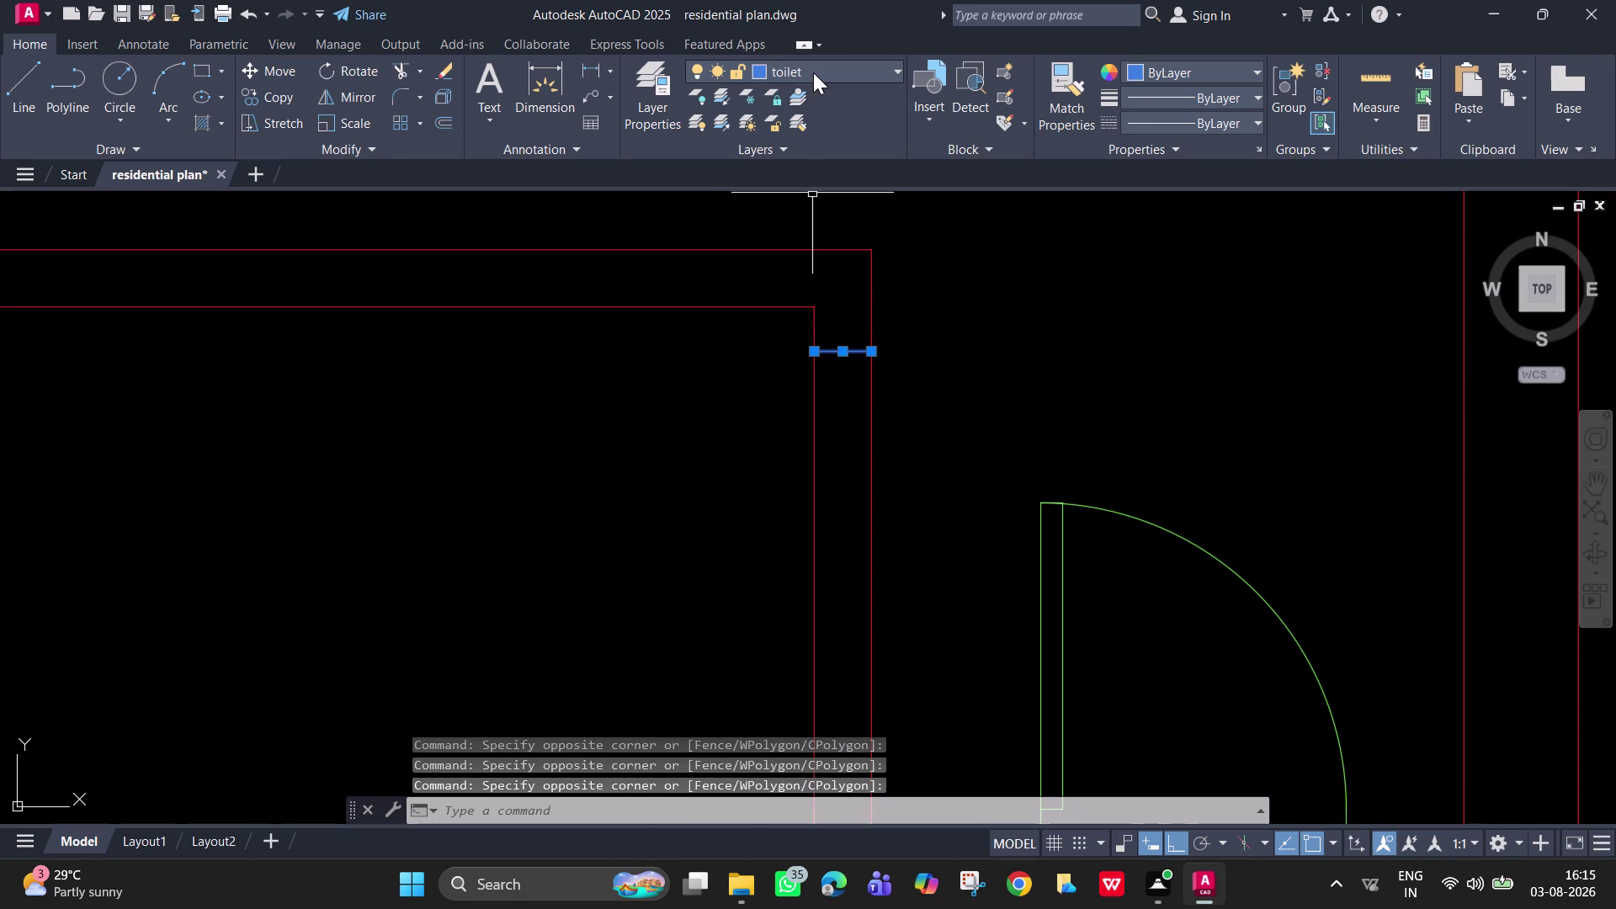
click(813, 69)
click(836, 236)
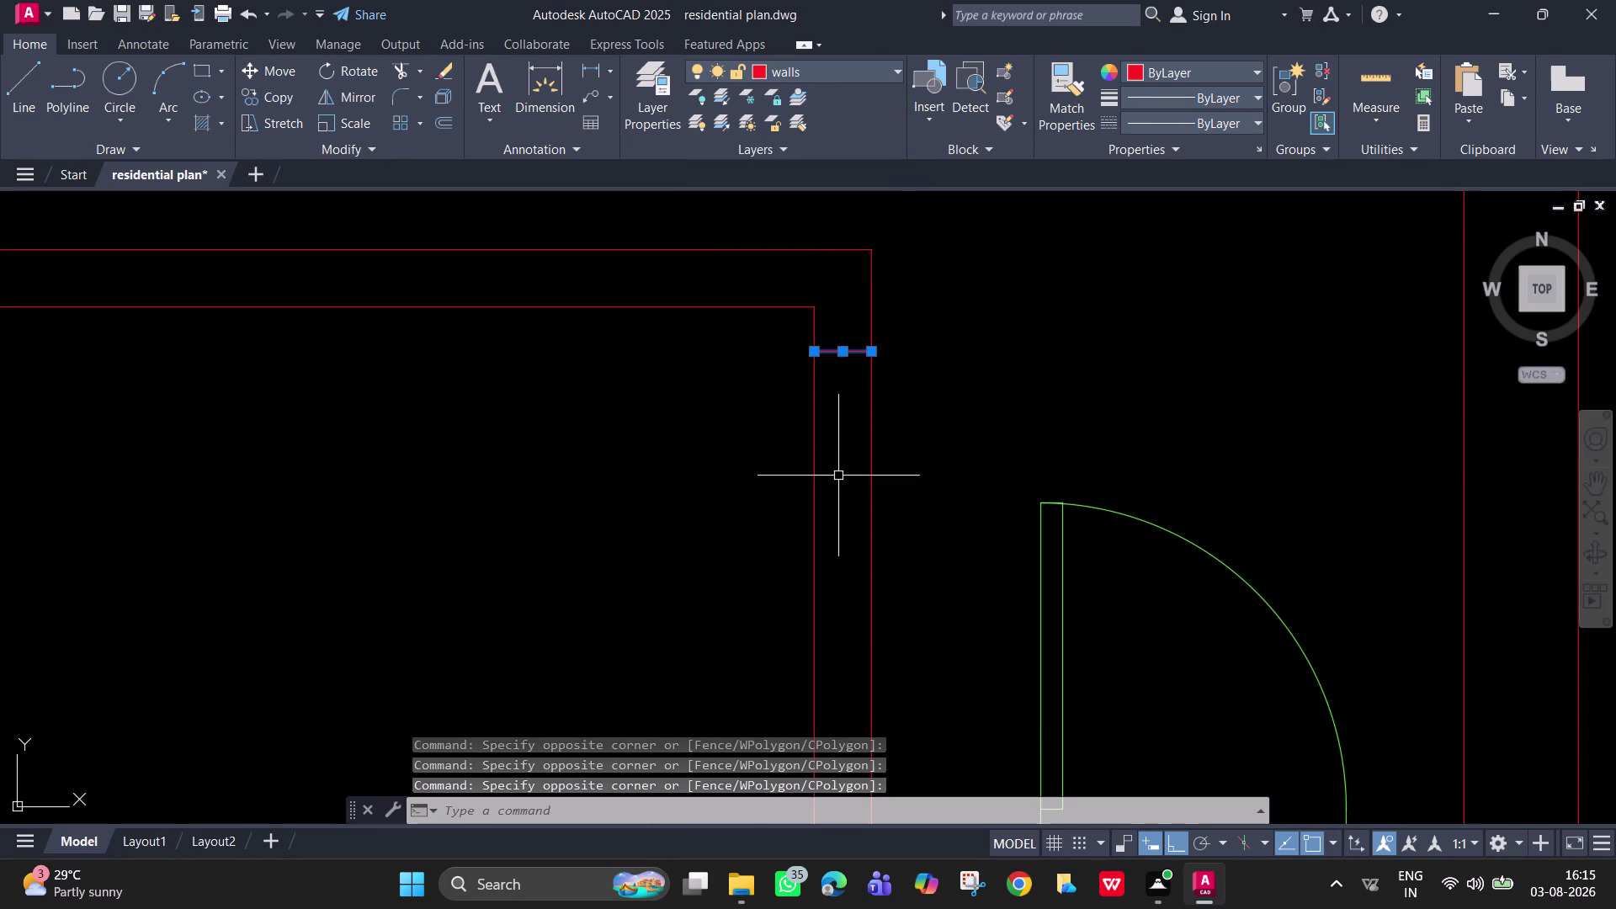
Select the green door block and start the Rotate (RO) command.
scroll(down, 3)
middle_drag(831, 489, 808, 315)
scroll(up, 3)
middle_drag(816, 363, 820, 384)
key(Escape)
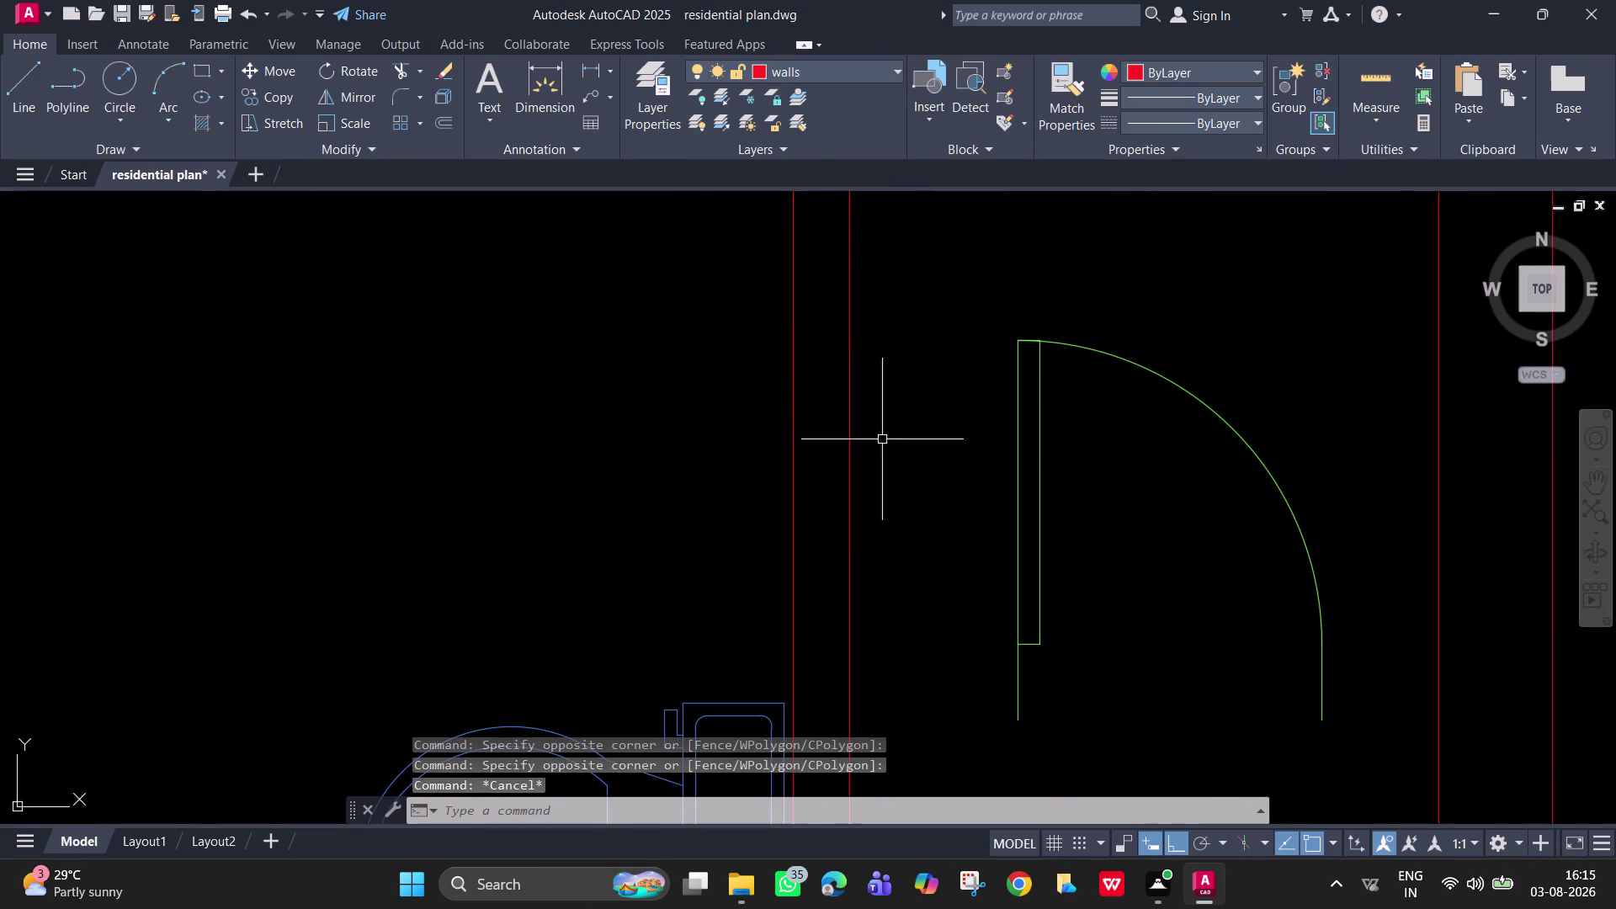
drag(1028, 606, 1016, 600)
click(997, 585)
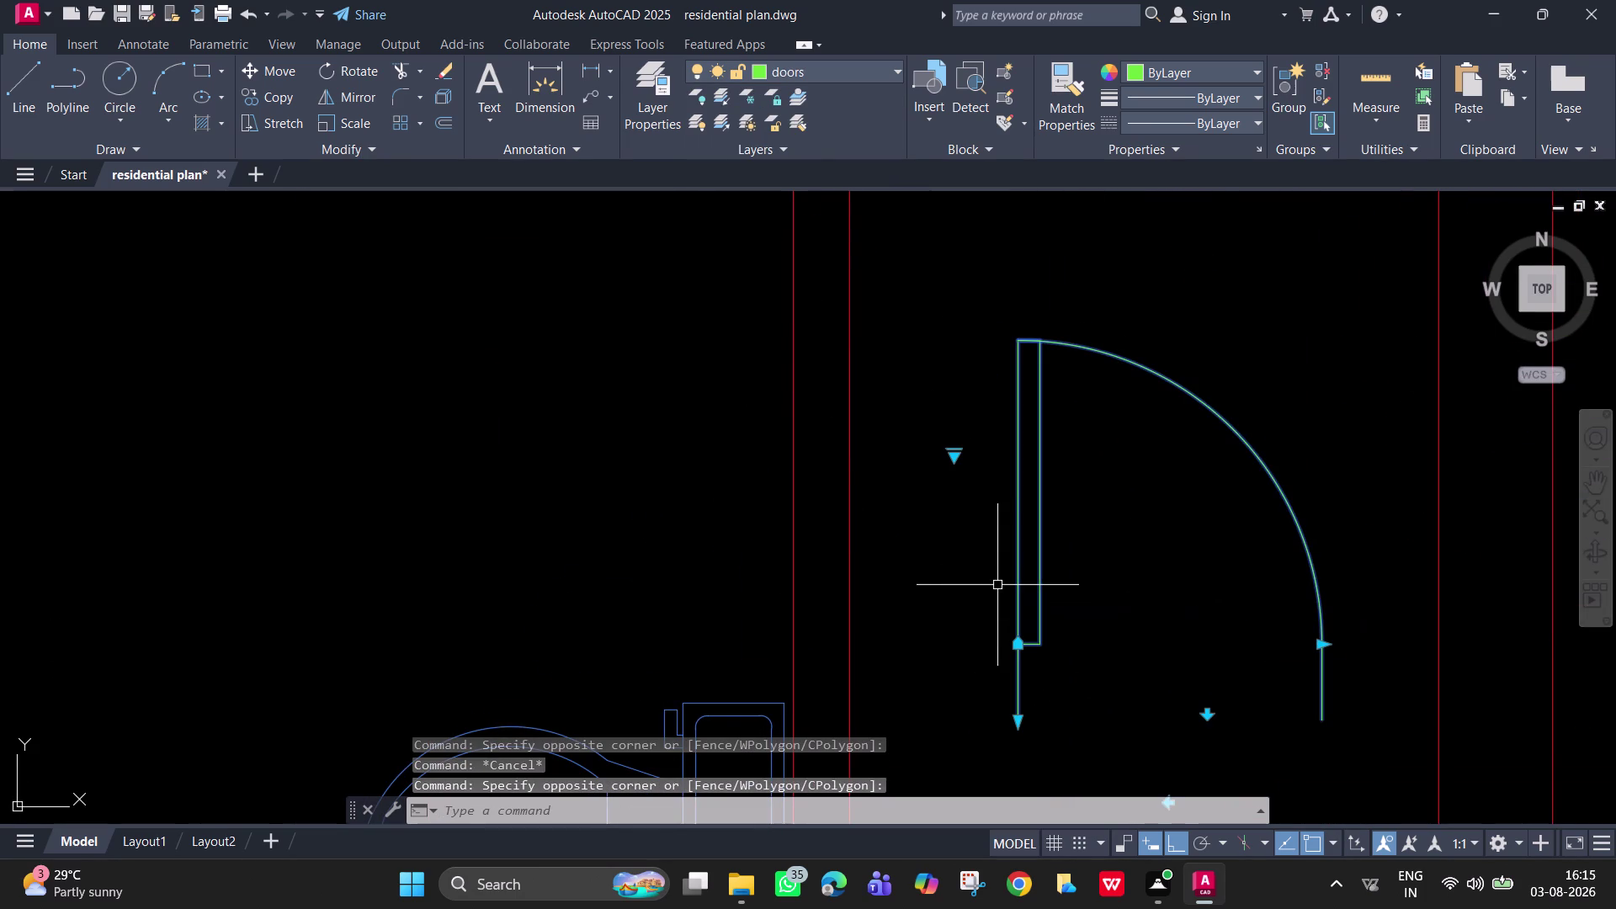
key(r)
text(o)
key(space)
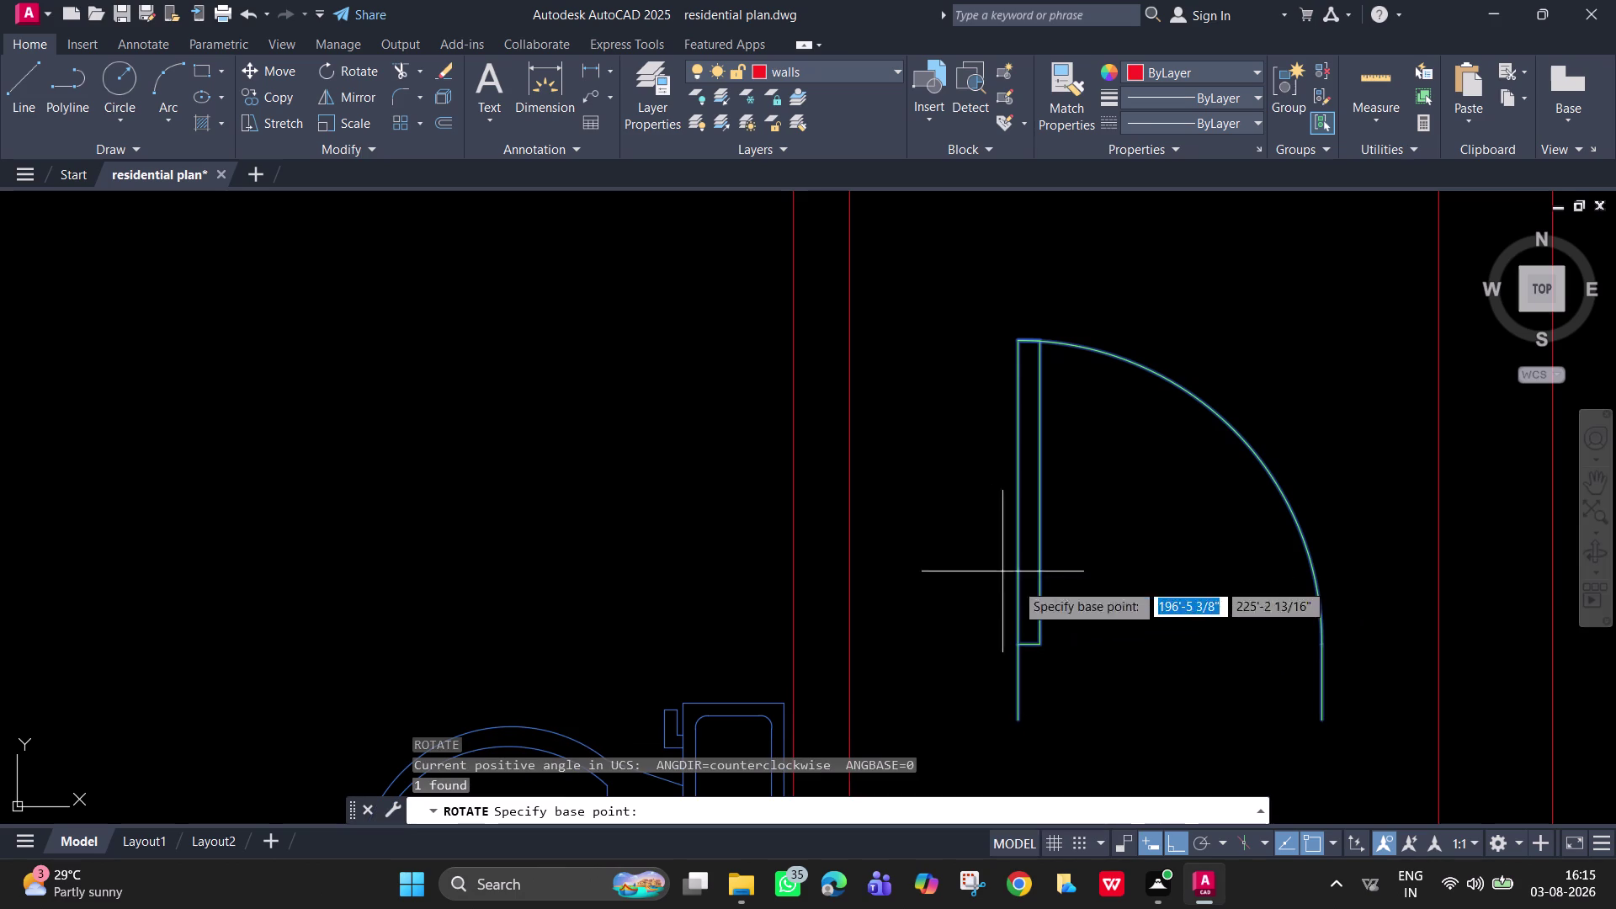
Rotate the door 270 degrees about its hinge point.
click(1019, 718)
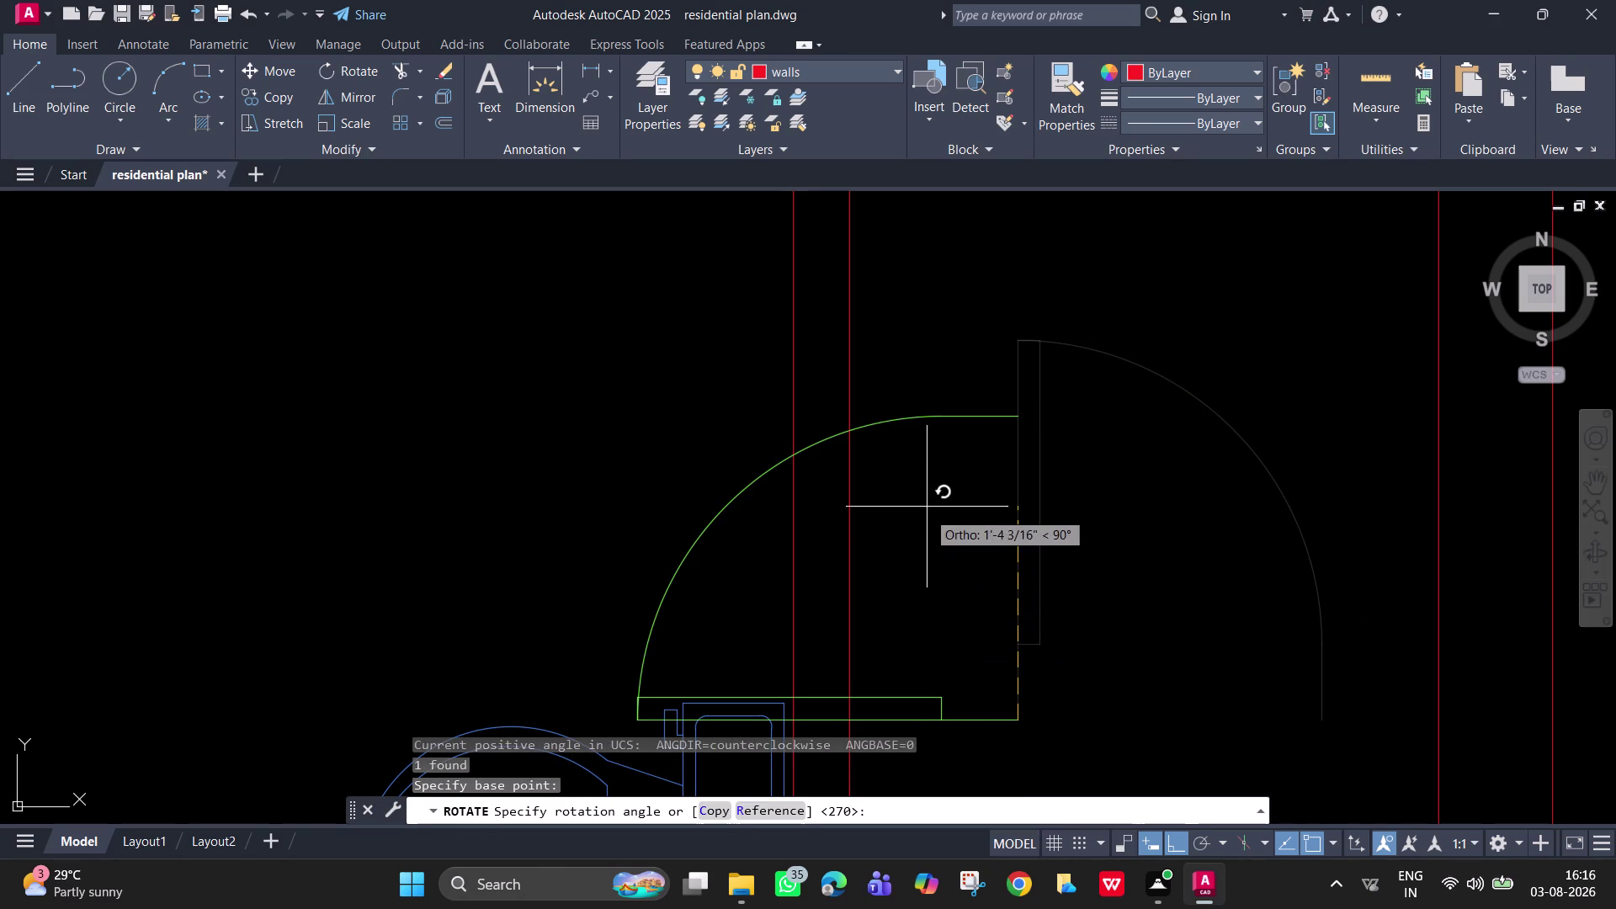
scroll(down, 3)
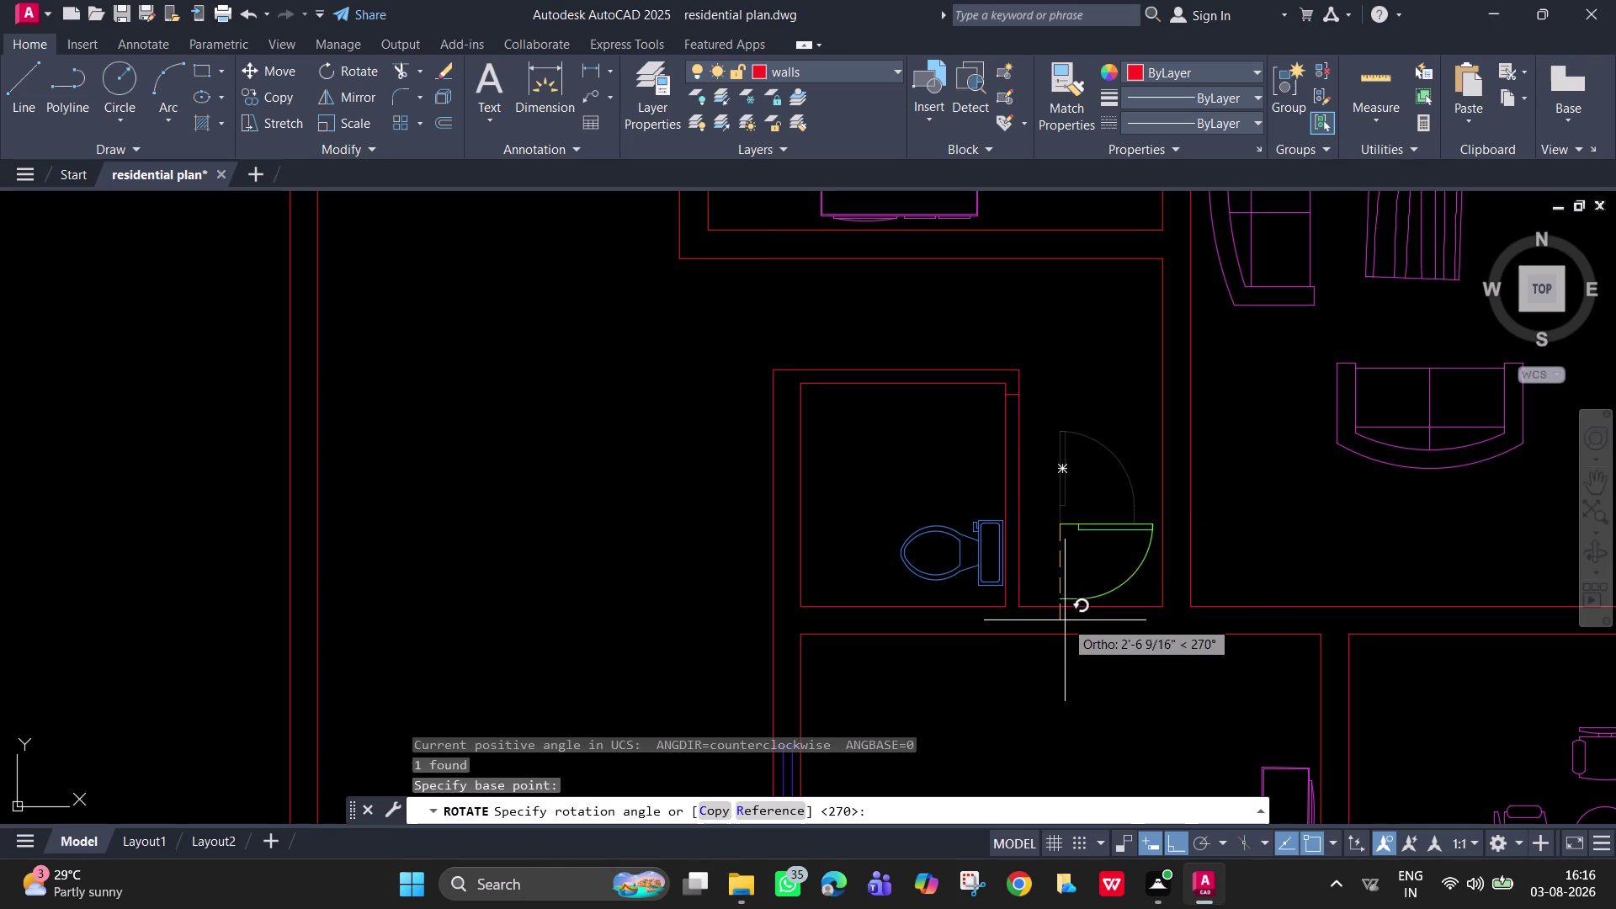
click(1065, 621)
click(1076, 526)
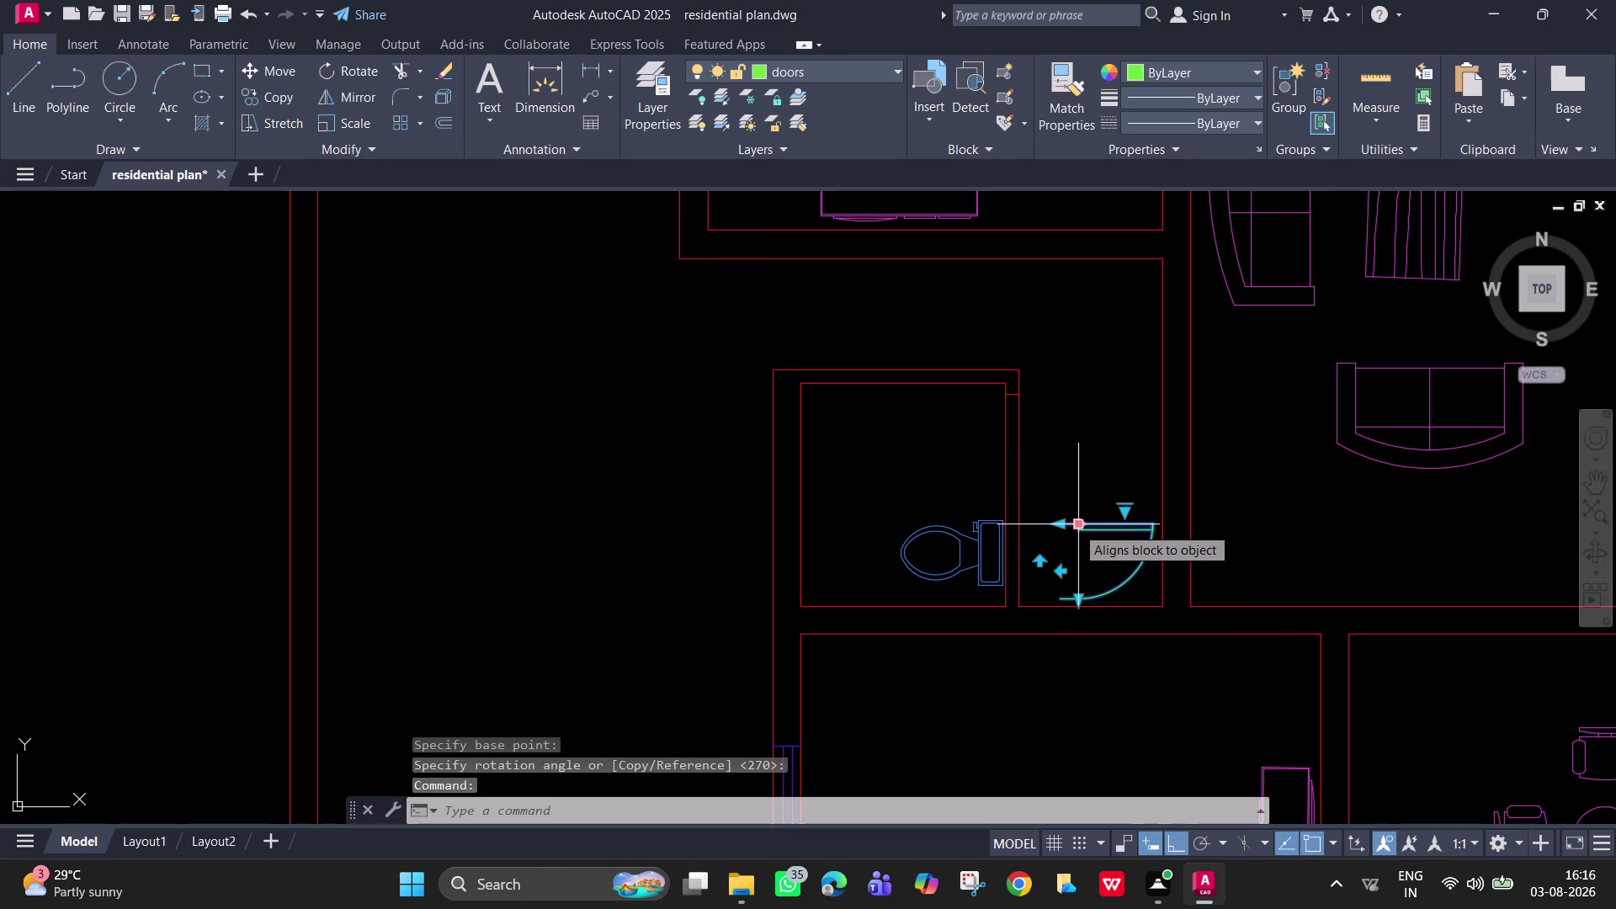
text(m)
key(space)
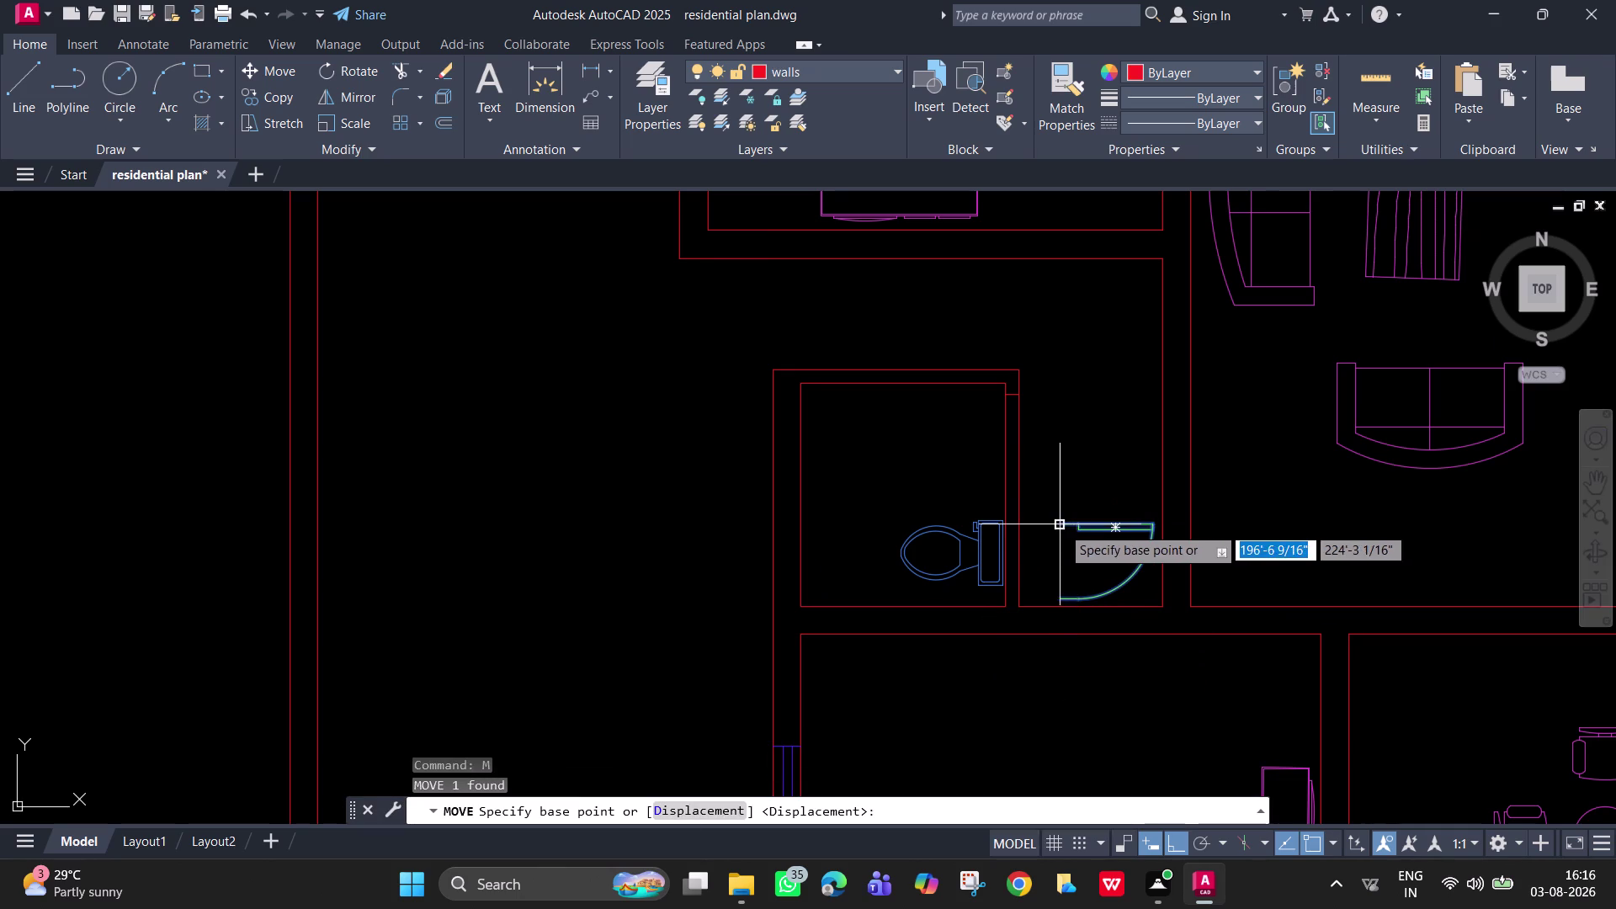
With Ortho off, move the rotated door by its corner onto the wall end.
click(1061, 526)
scroll(up, 3)
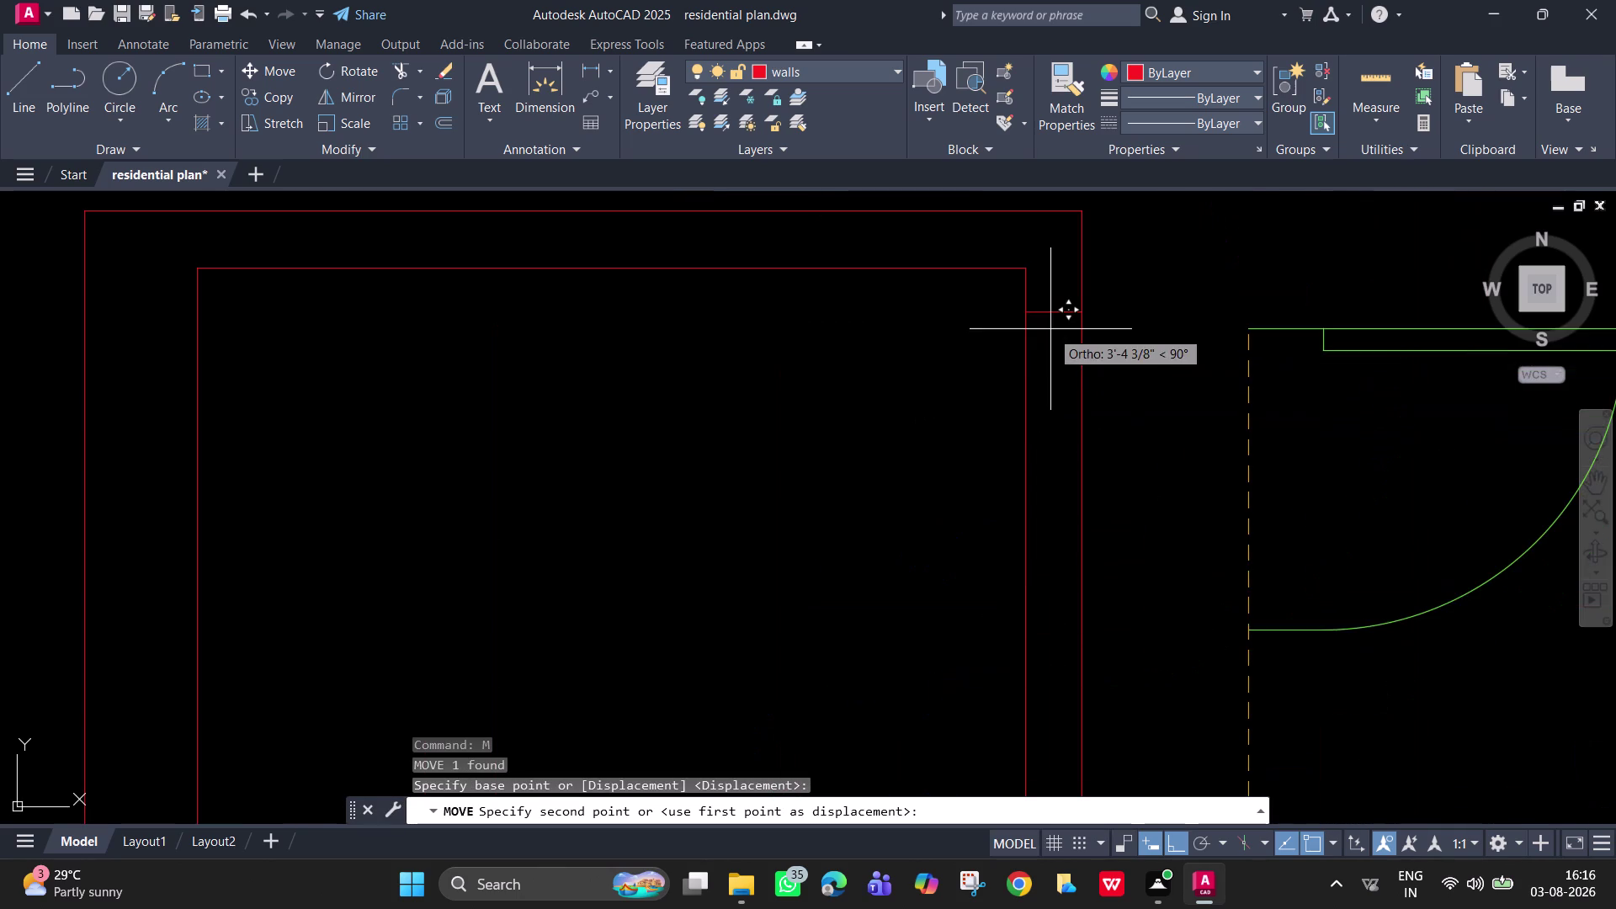
key(F8)
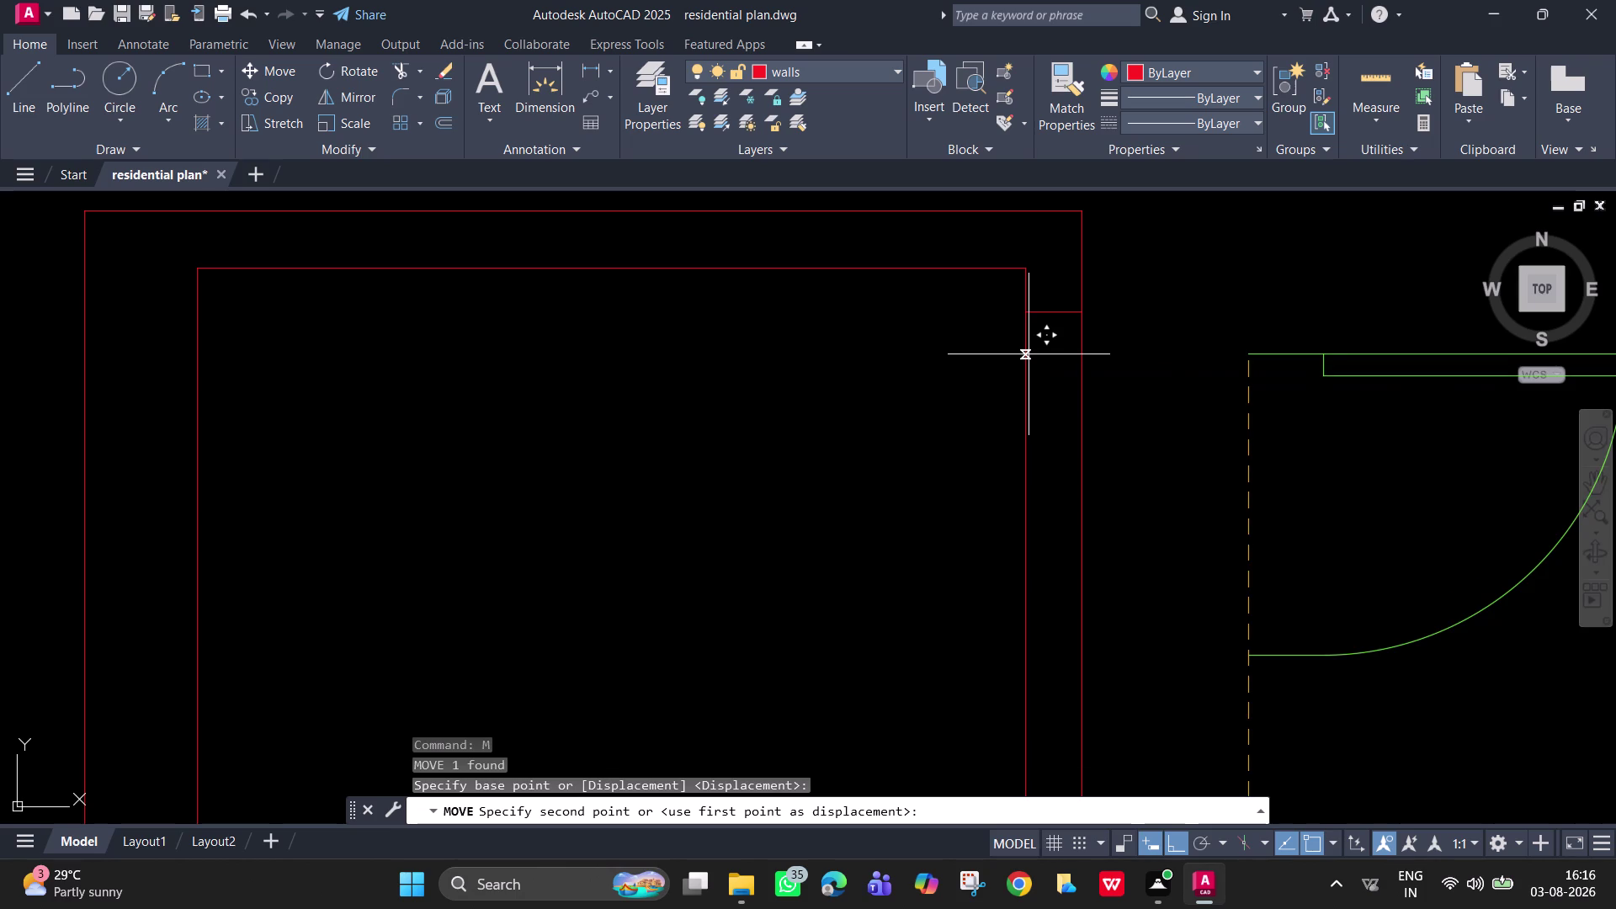
scroll(up, 3)
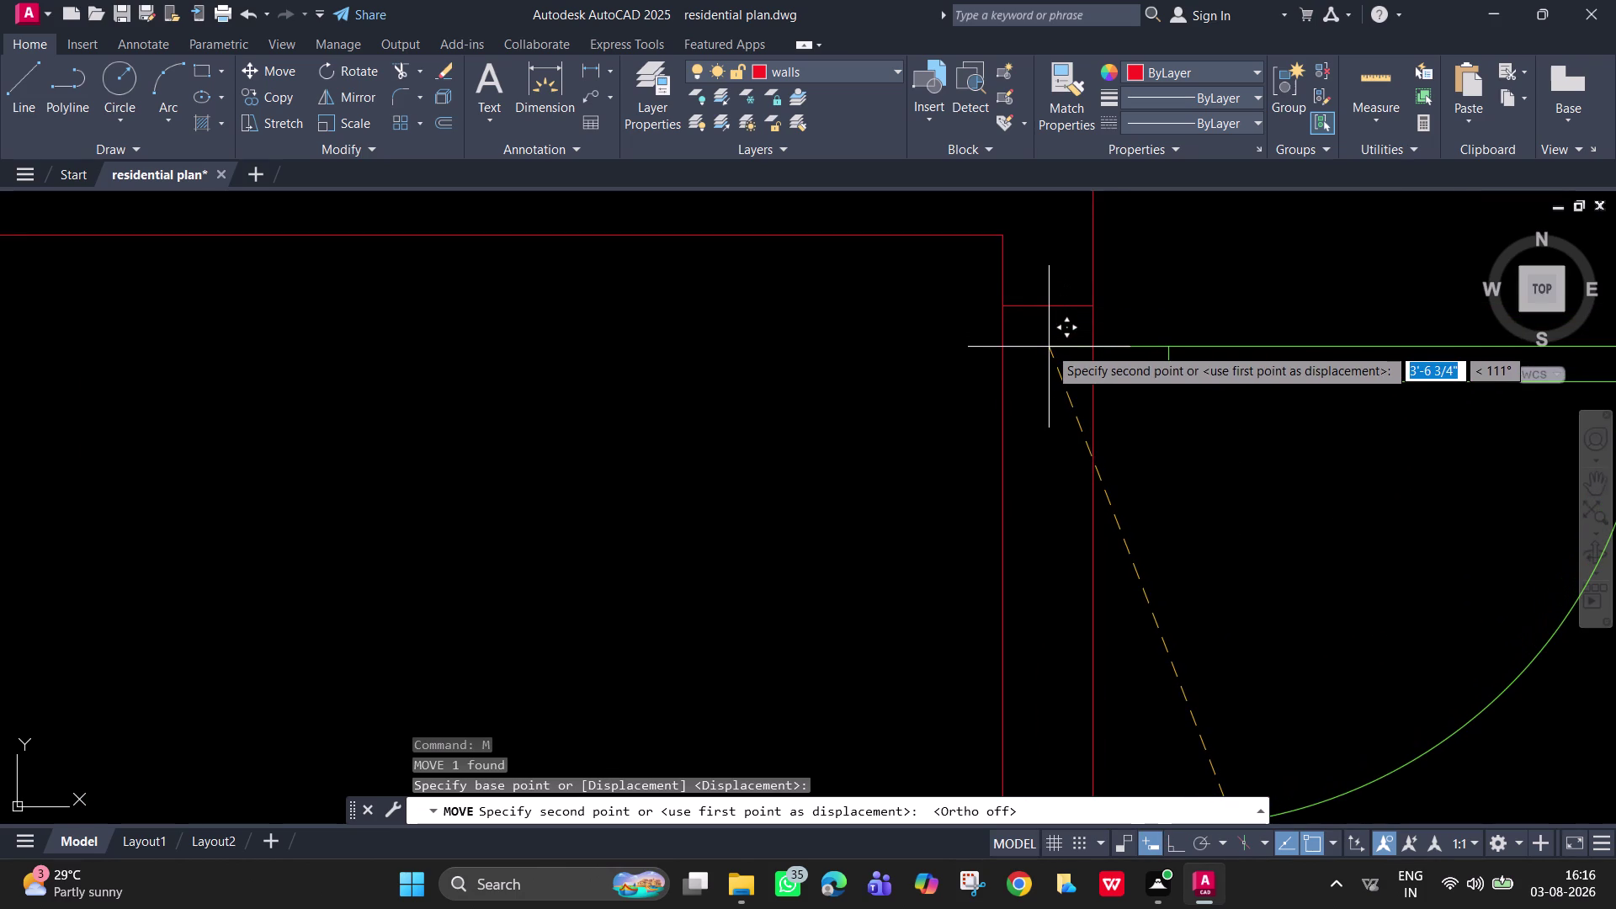
click(1126, 338)
key(Escape)
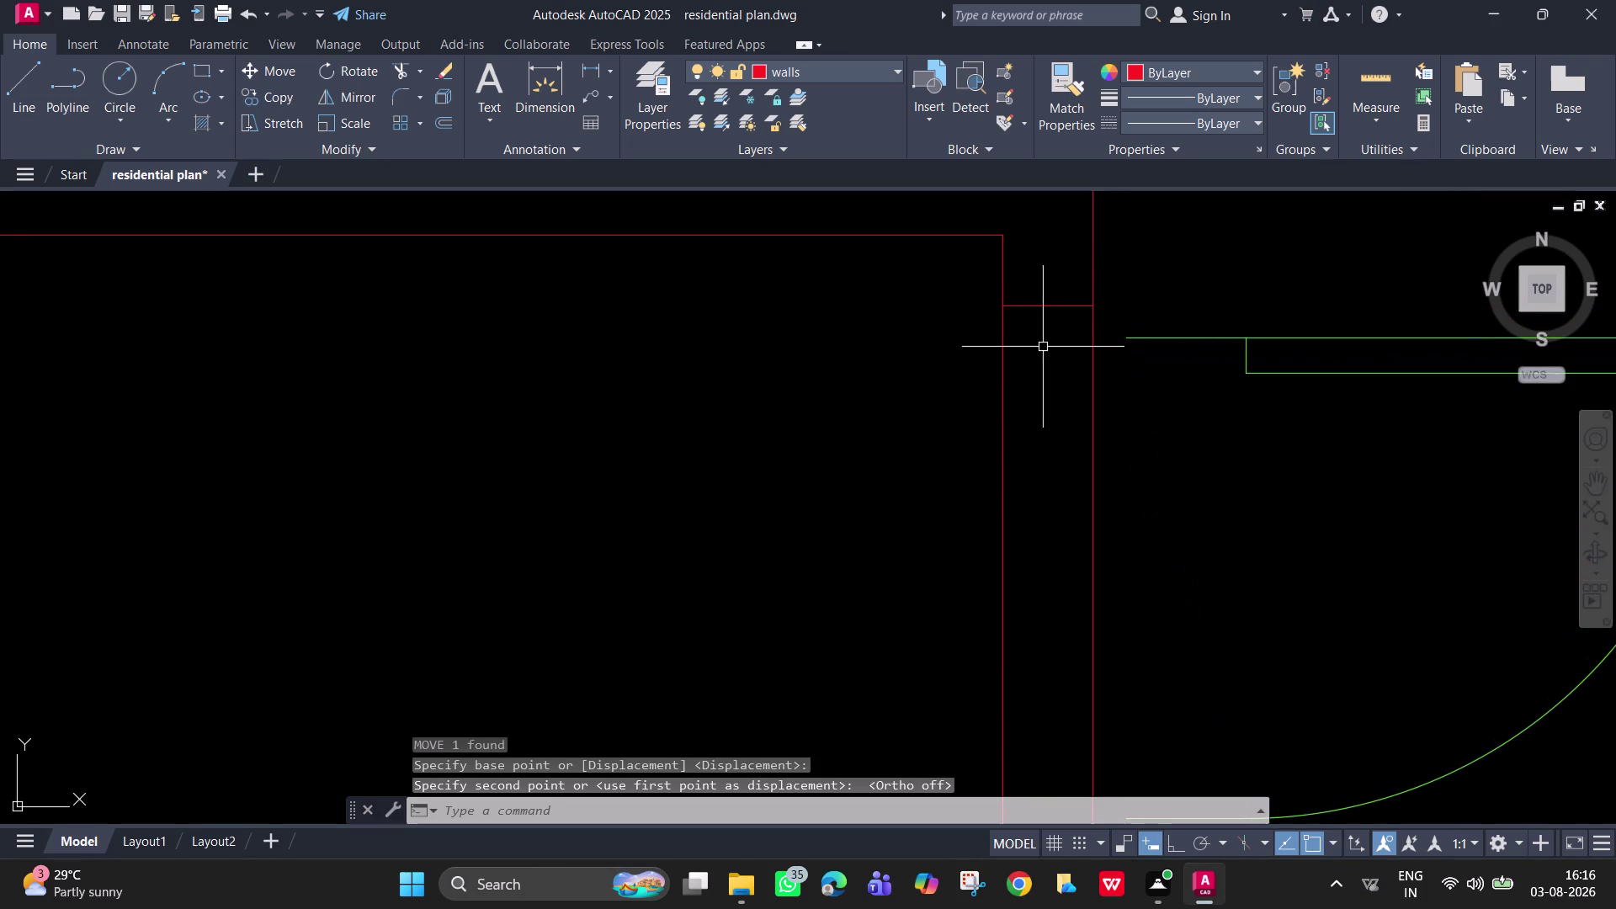
key(l)
key(space)
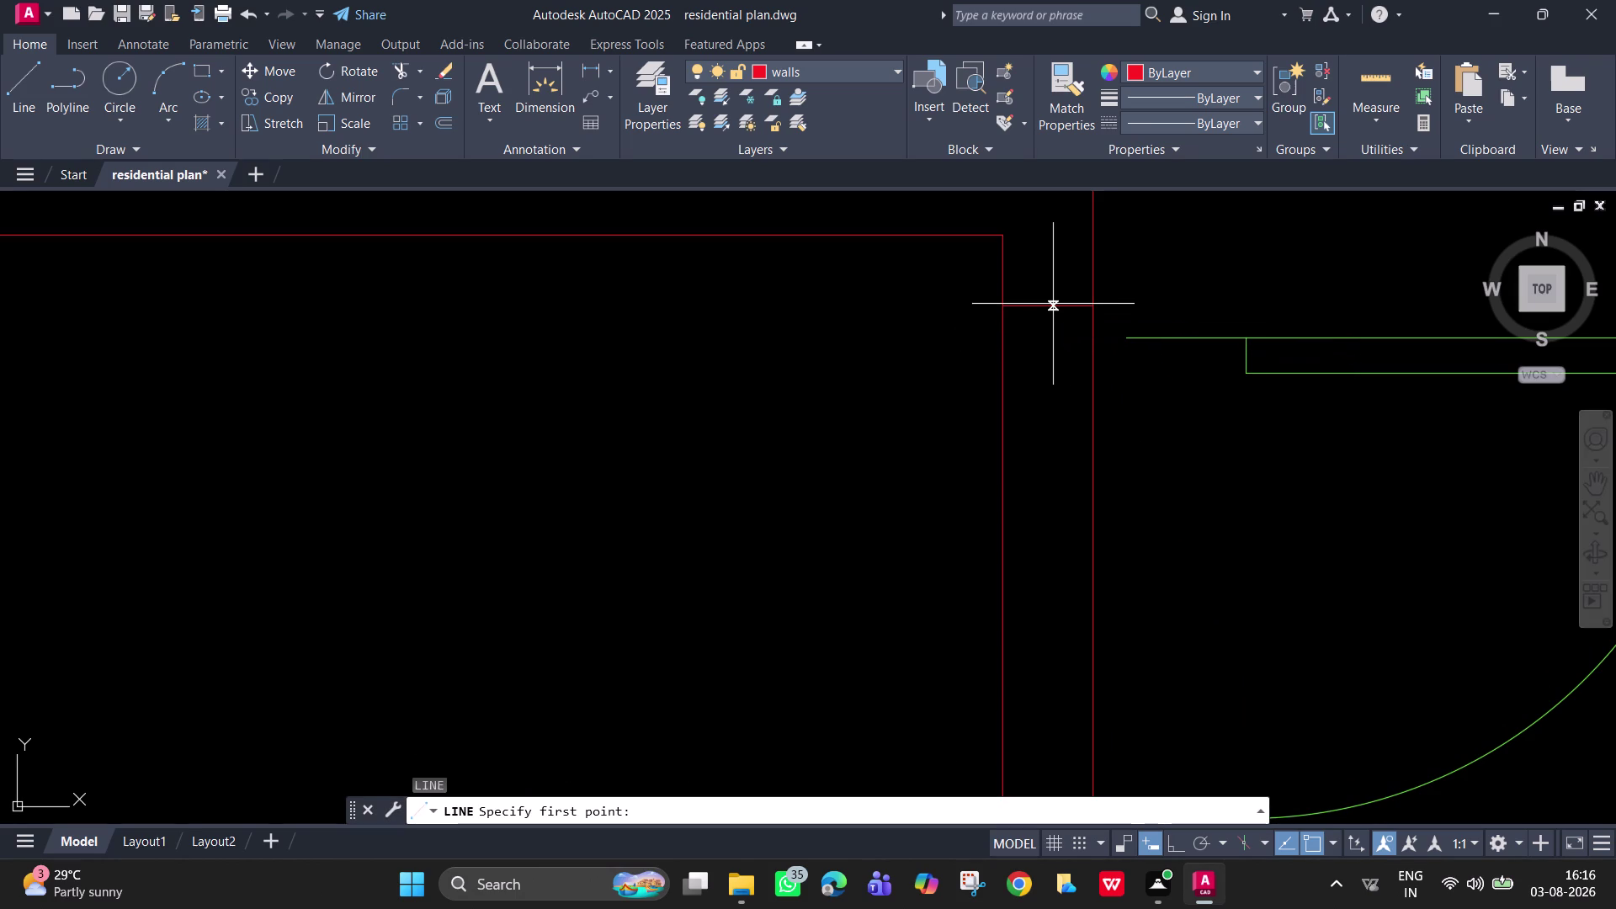
Draw a short vertical closing line at the wall corner beside the opening.
click(1050, 307)
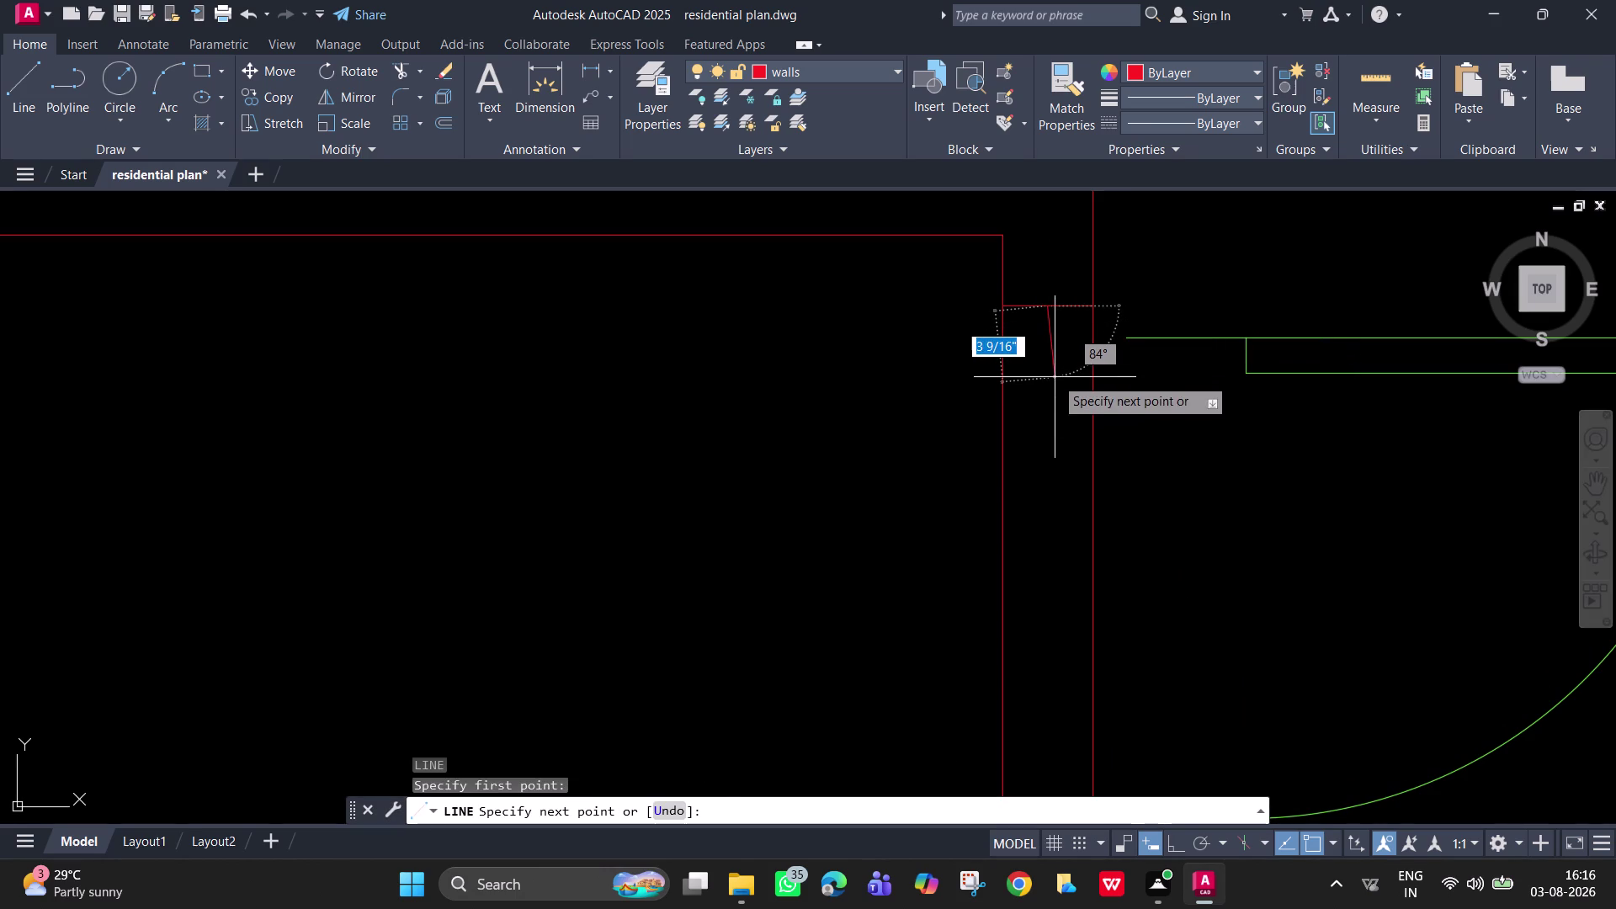
key(F8)
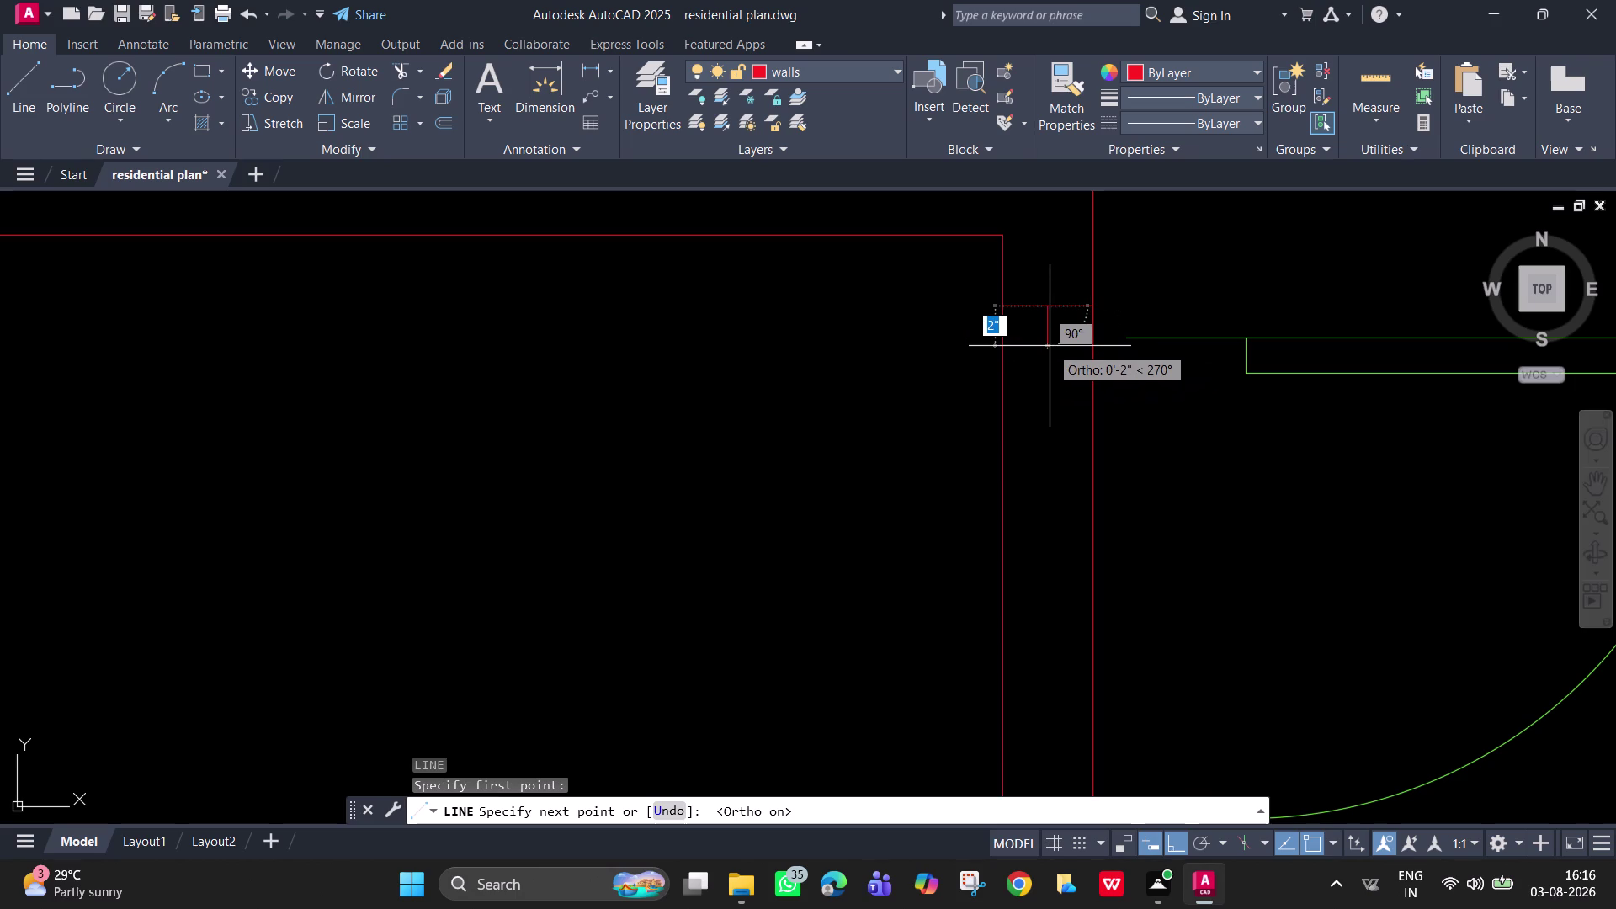
click(1049, 346)
key(space)
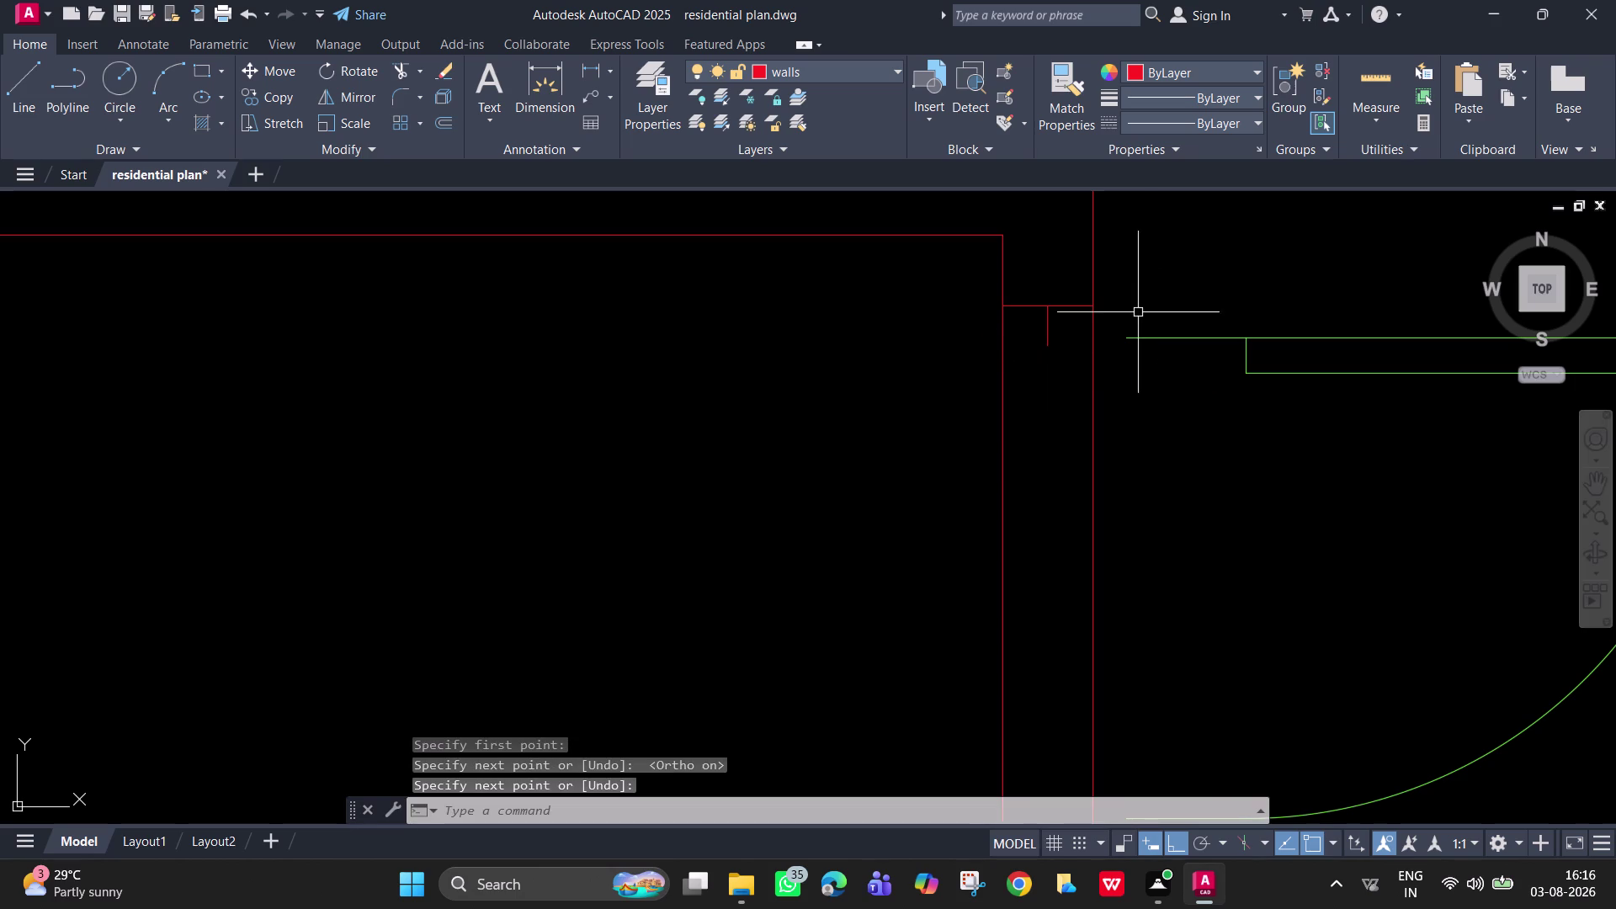
click(1140, 335)
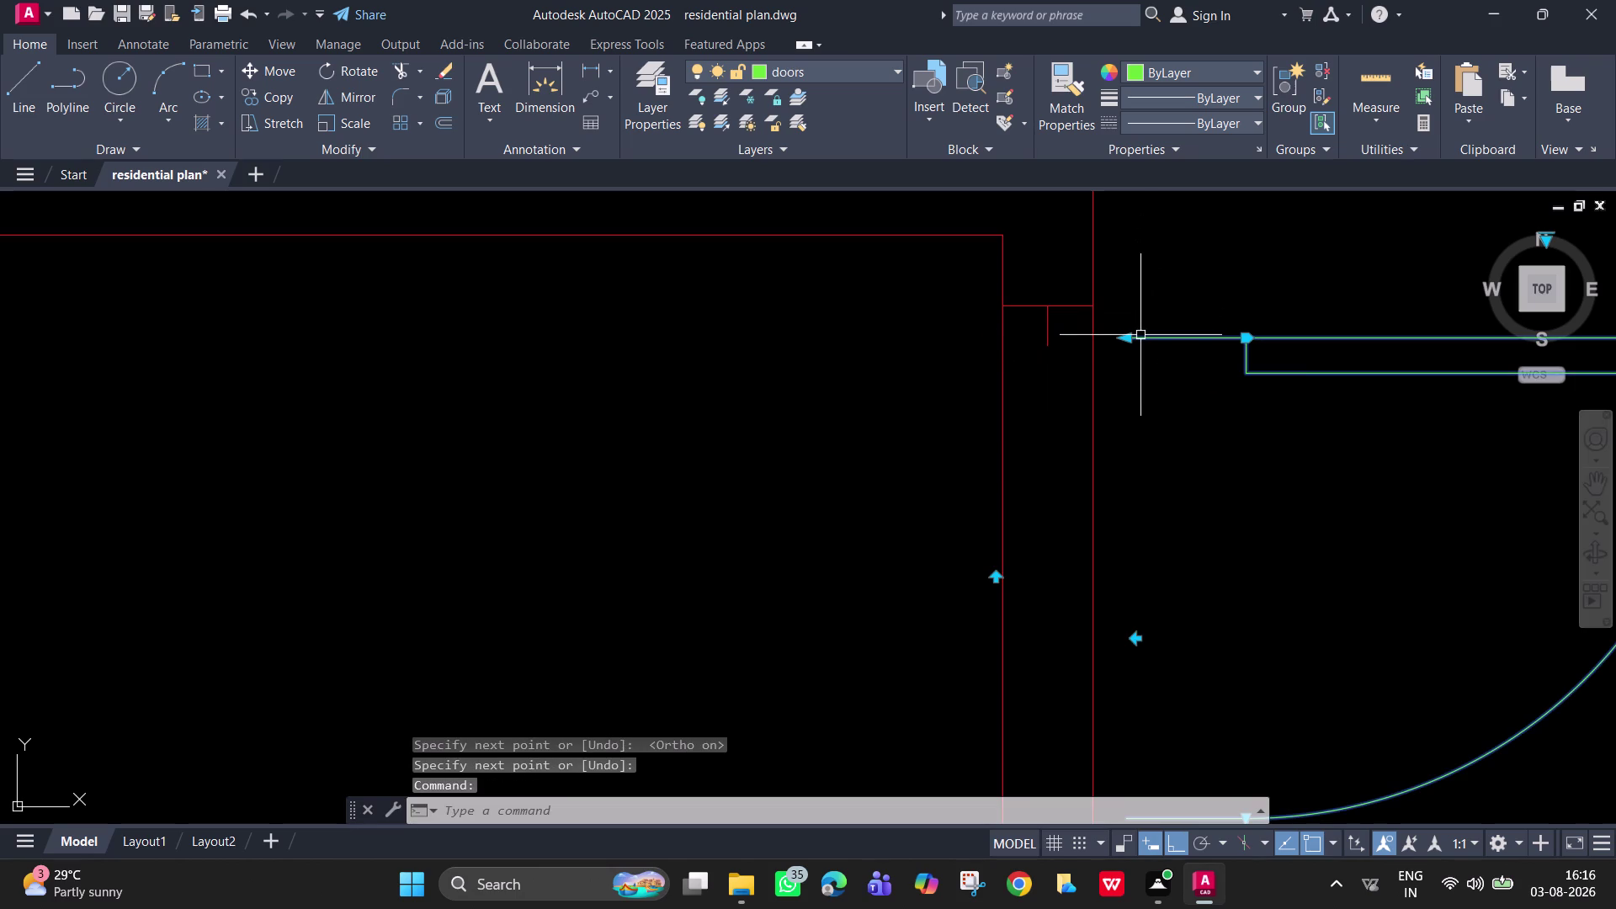
key(m)
key(space)
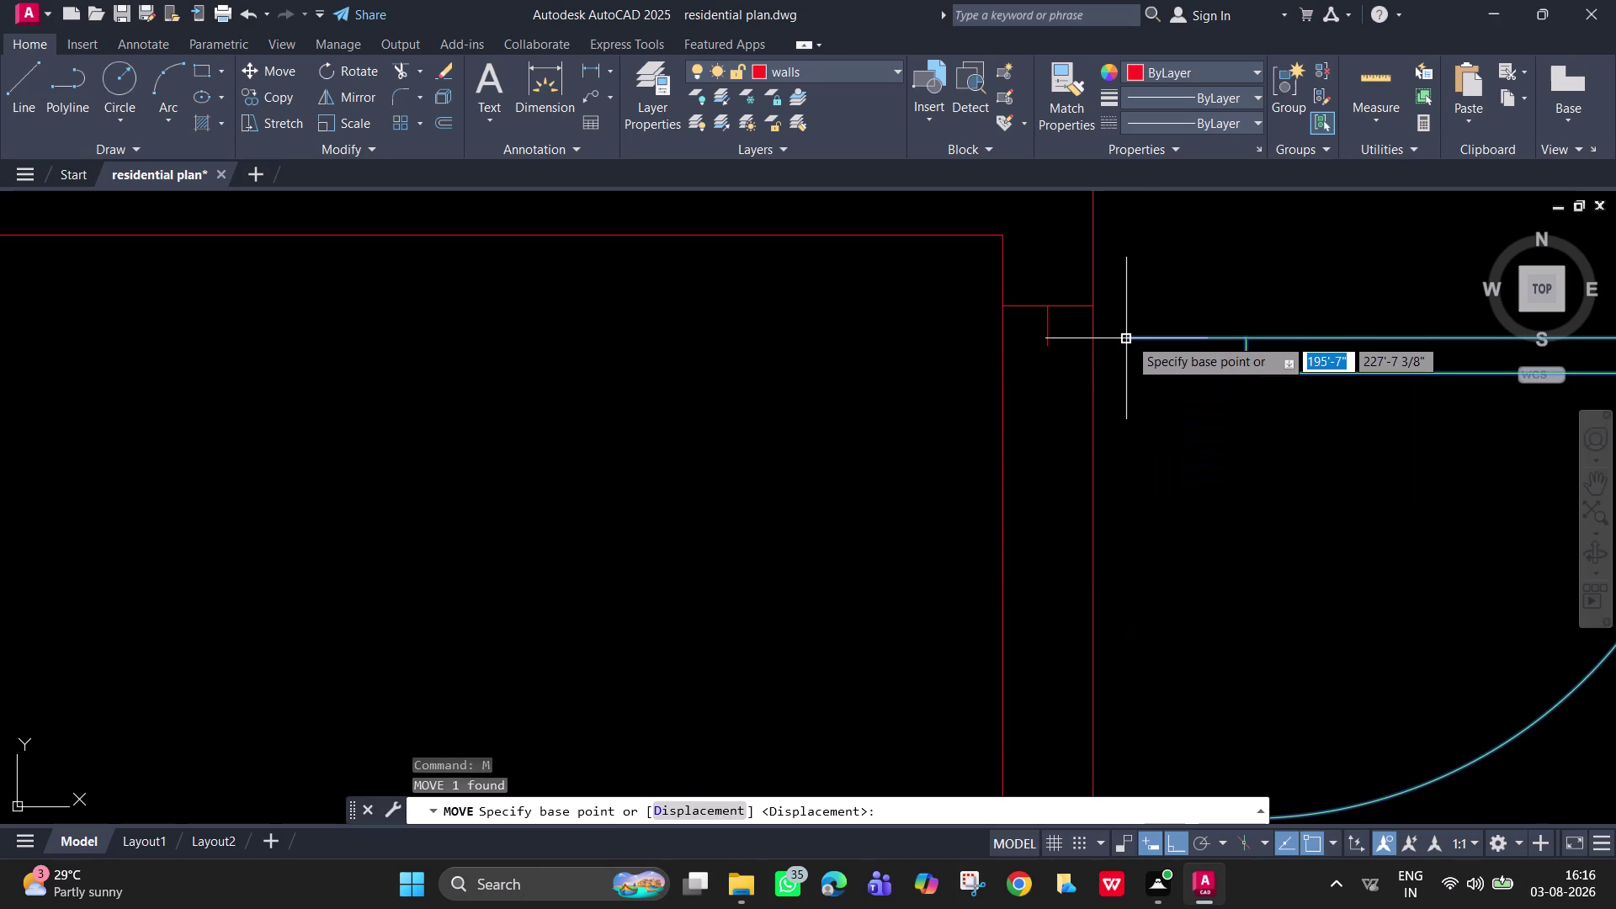
Move the door from its corner to the closed wall end, then pan to the toilet.
click(1129, 337)
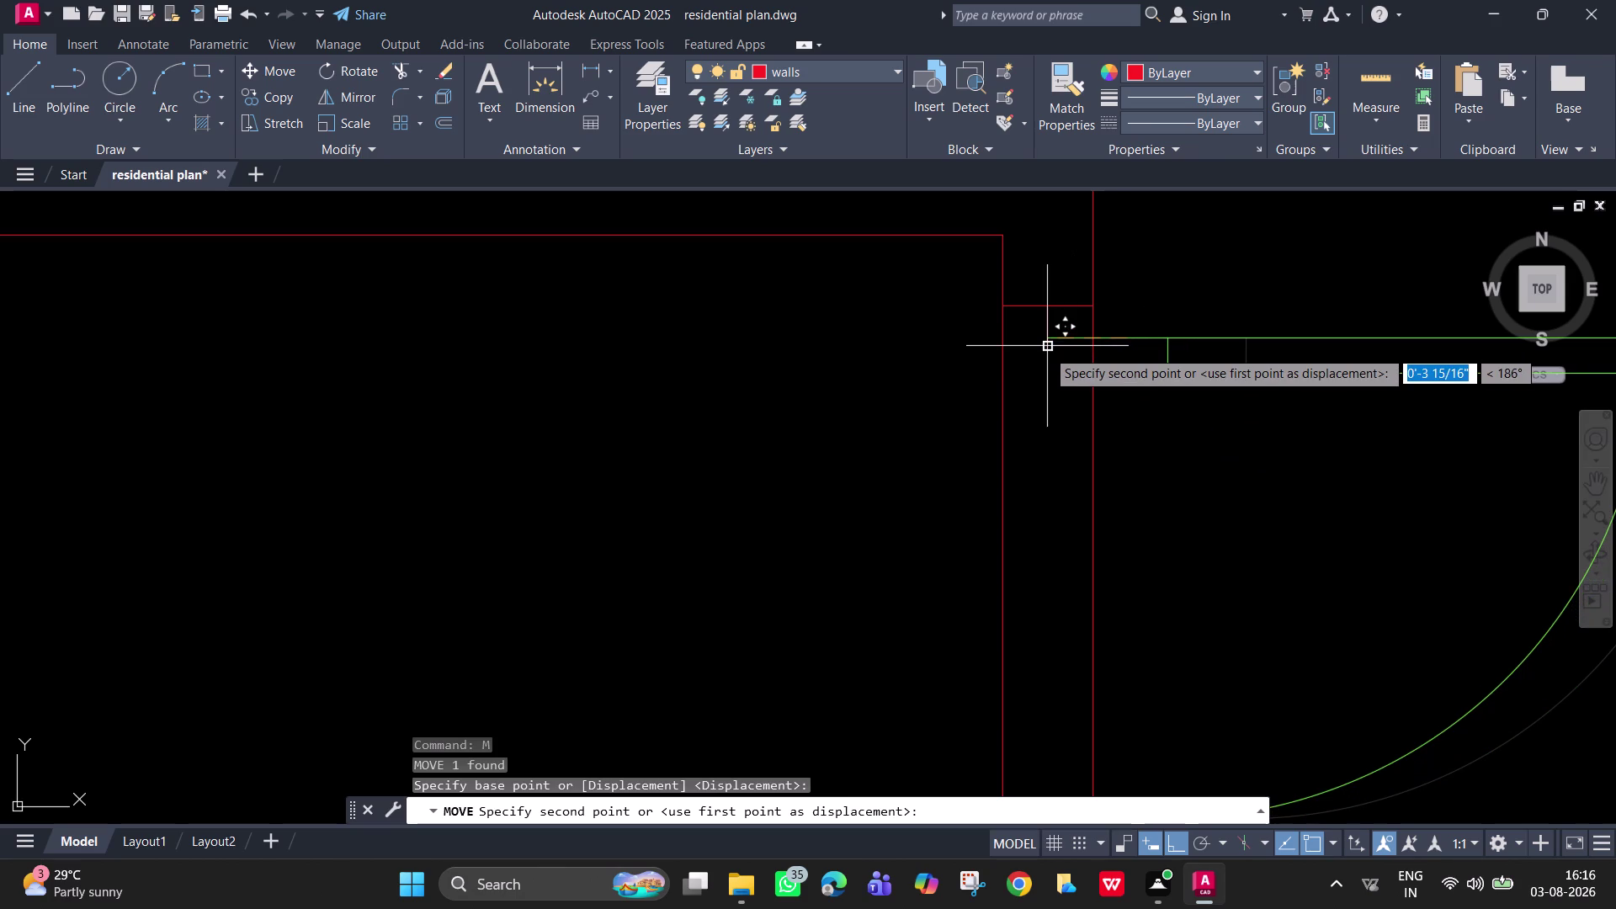
key(F8)
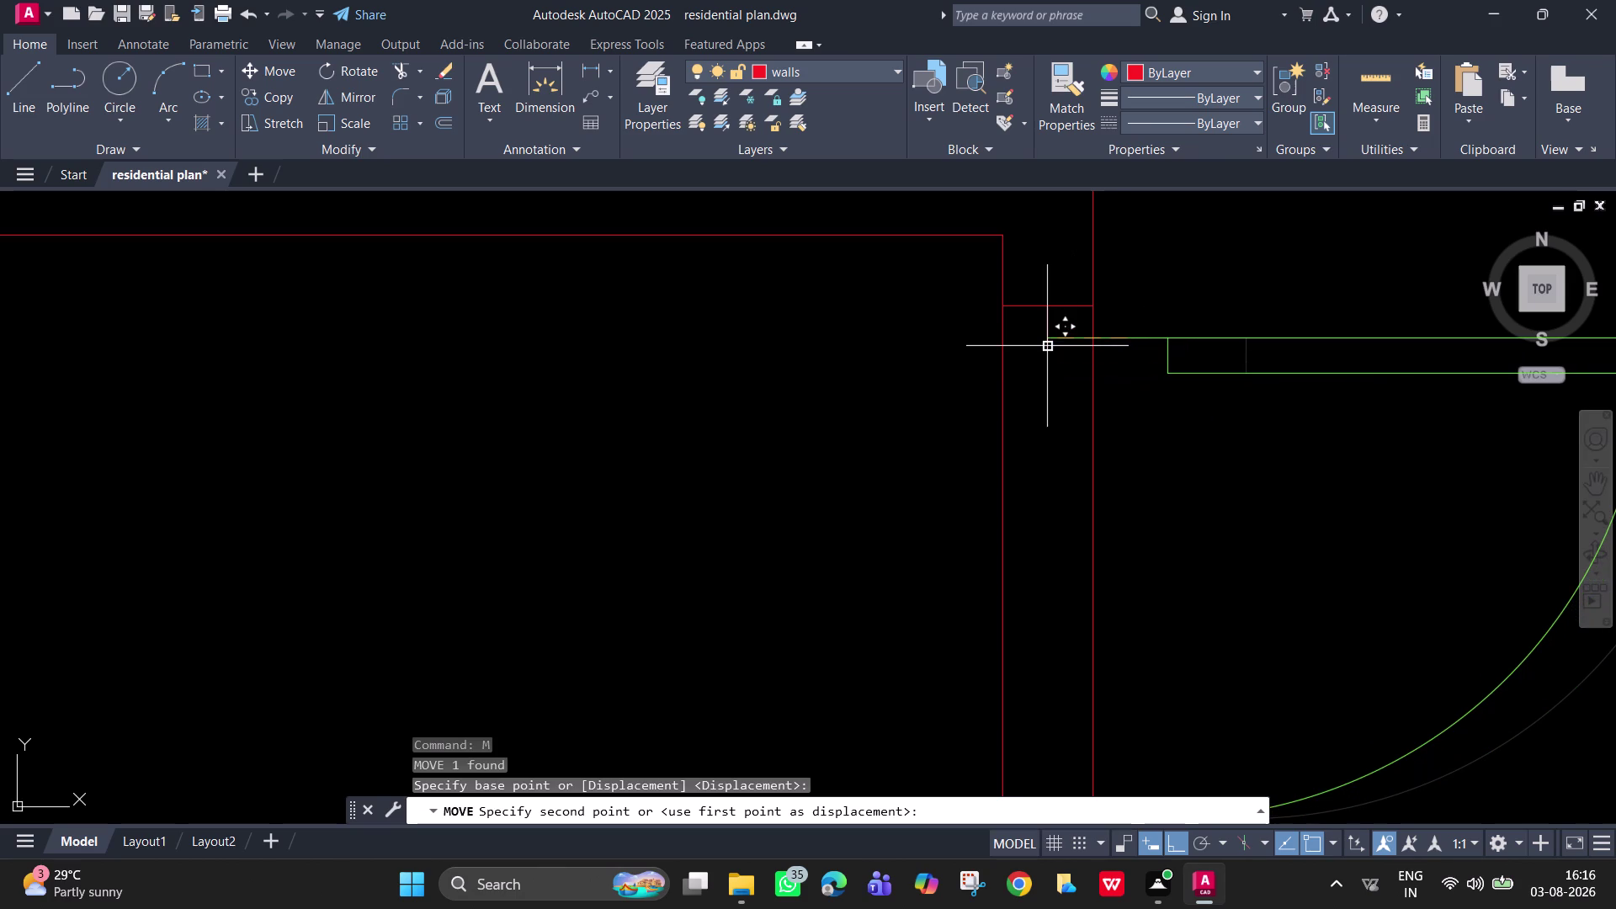
click(1046, 349)
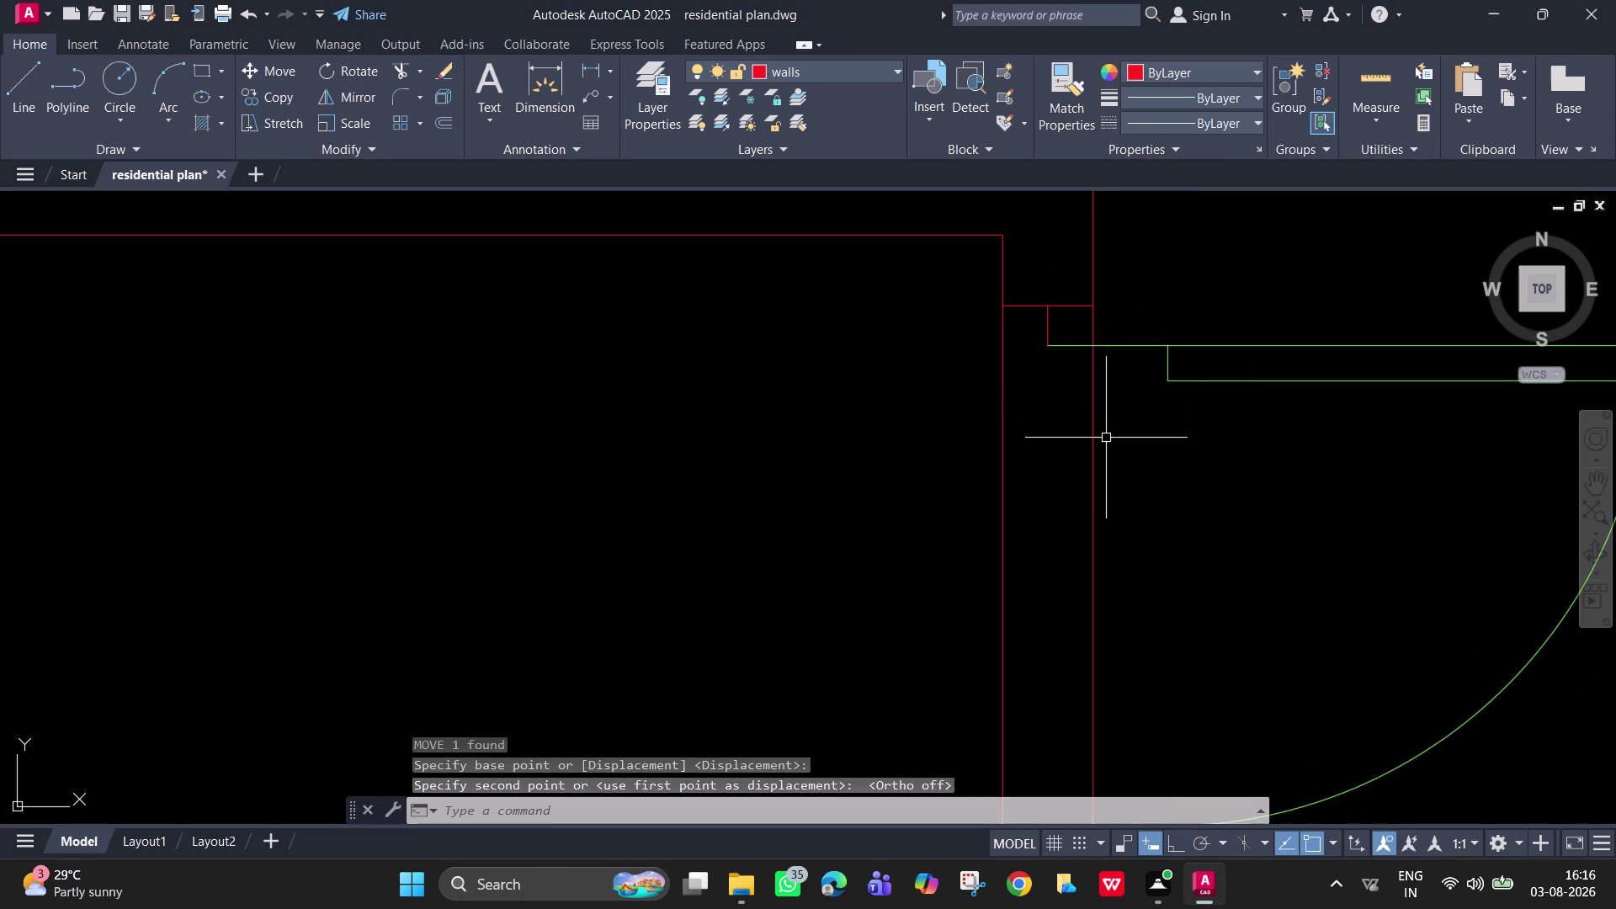
scroll(down, 3)
middle_drag(1106, 440, 1077, 376)
scroll(up, 3)
scroll(down, 3)
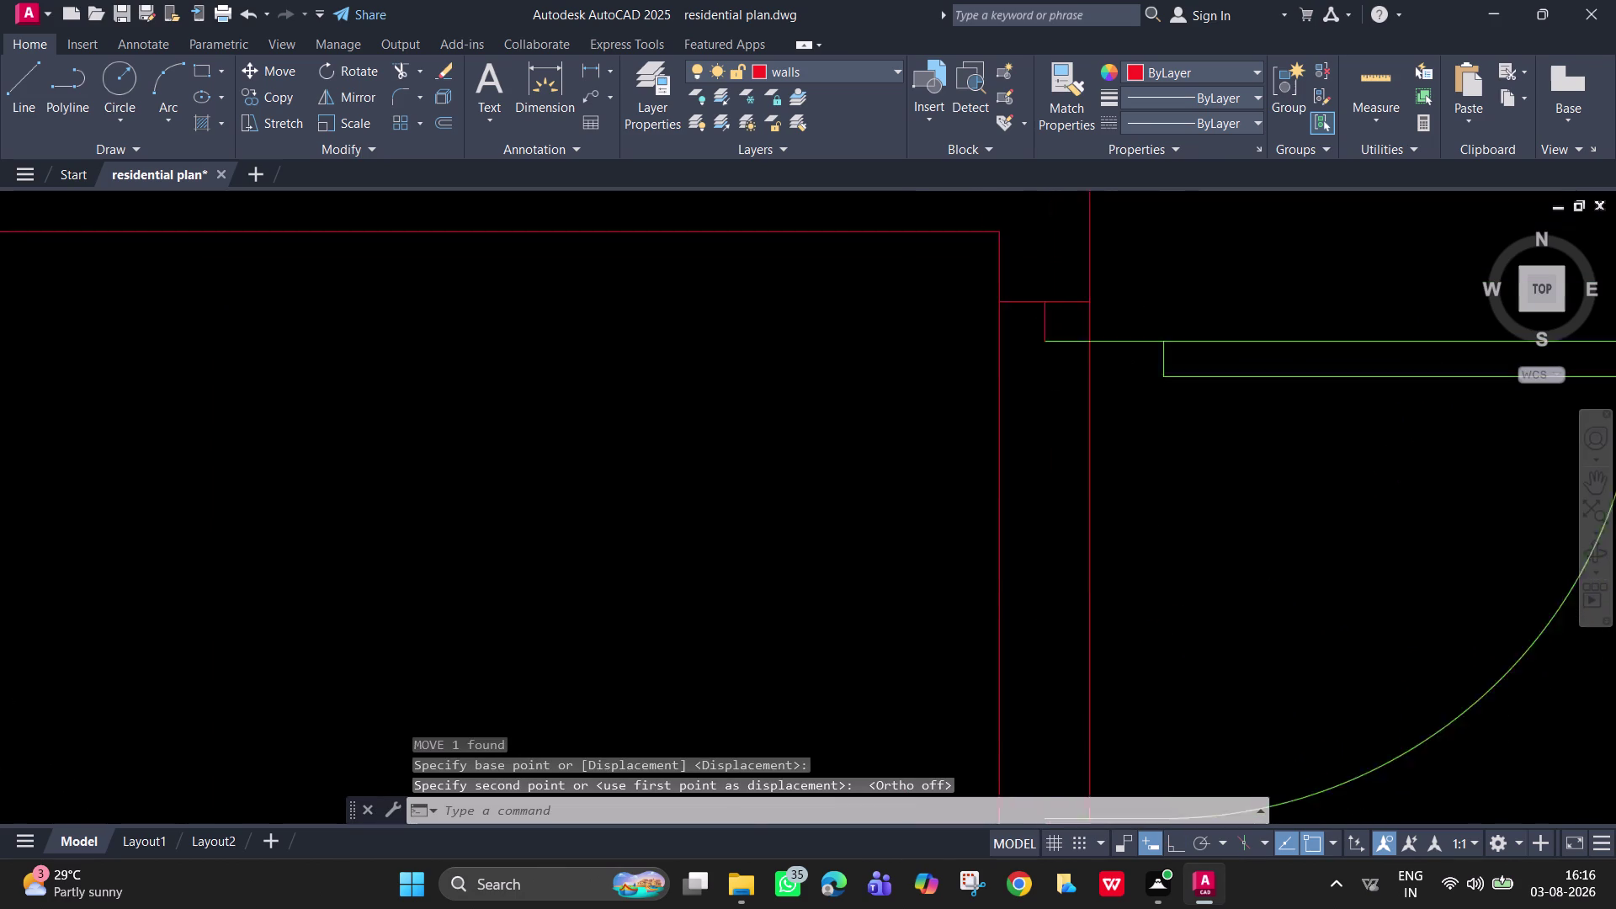
middle_drag(1156, 588, 1062, 409)
scroll(down, 3)
scroll(down, 3)
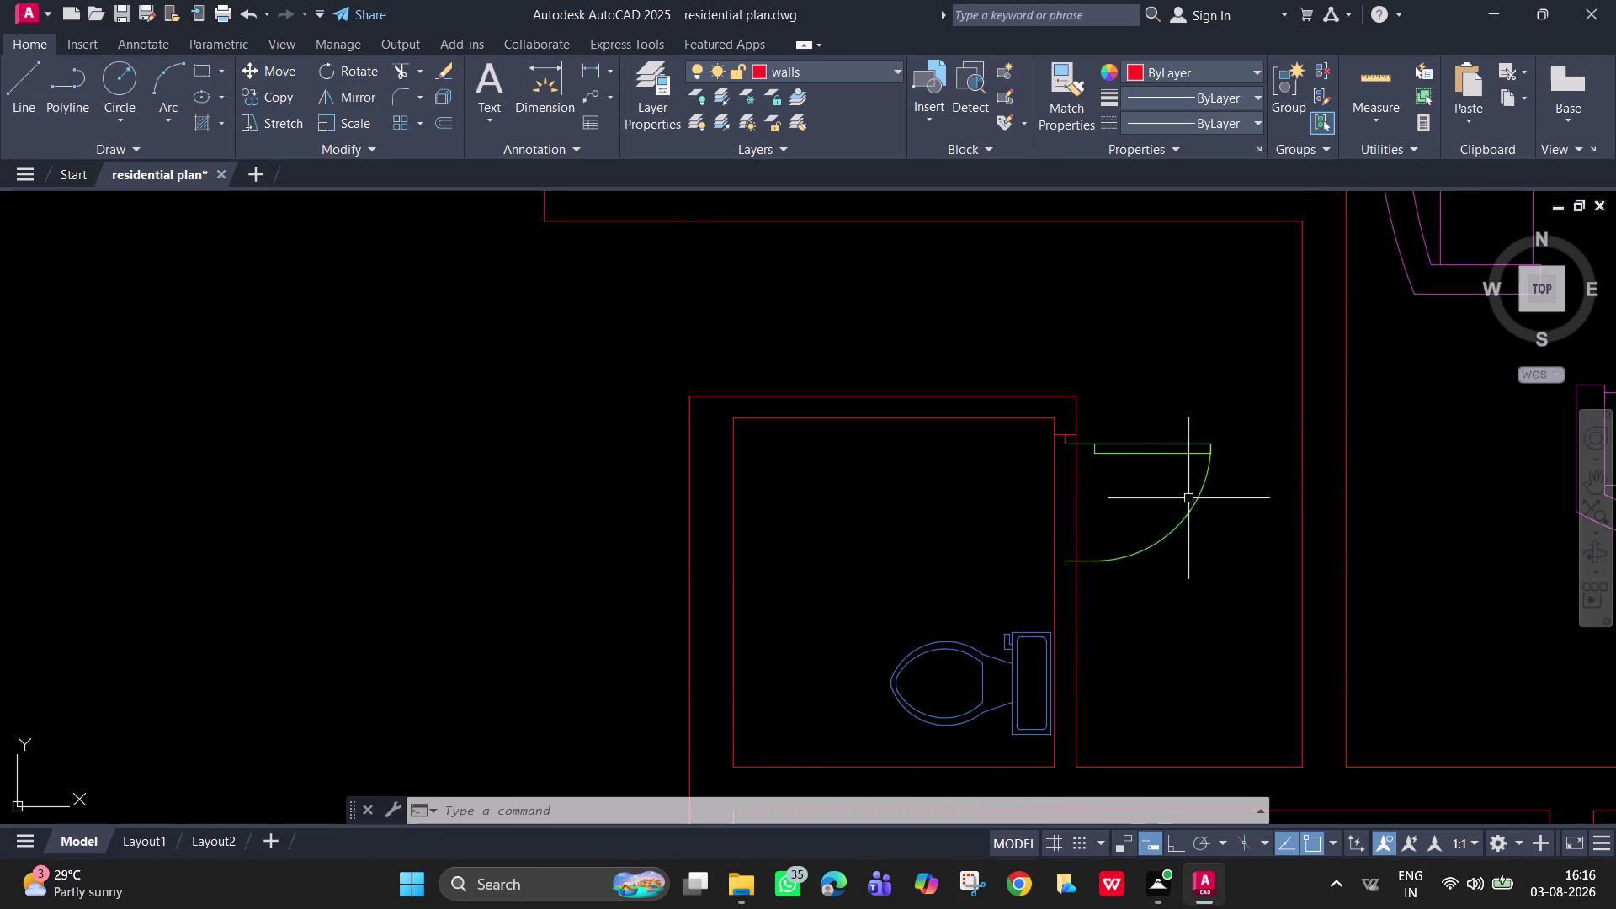
Mirror the door across a vertical line, erasing the original.
click(1142, 450)
text(mi)
key(space)
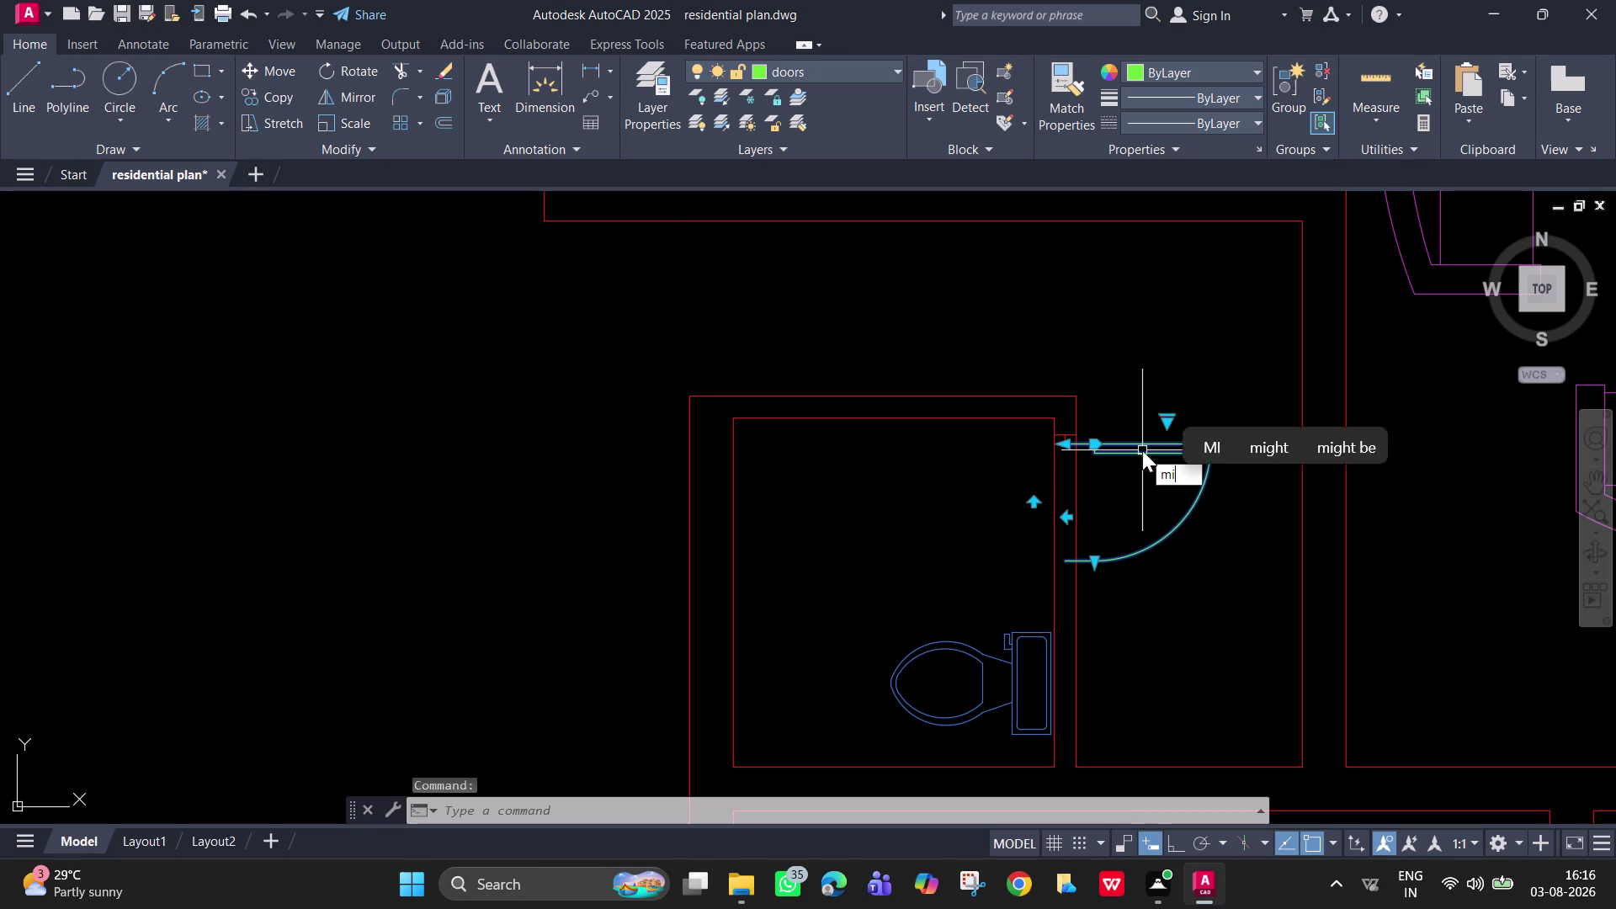
scroll(up, 3)
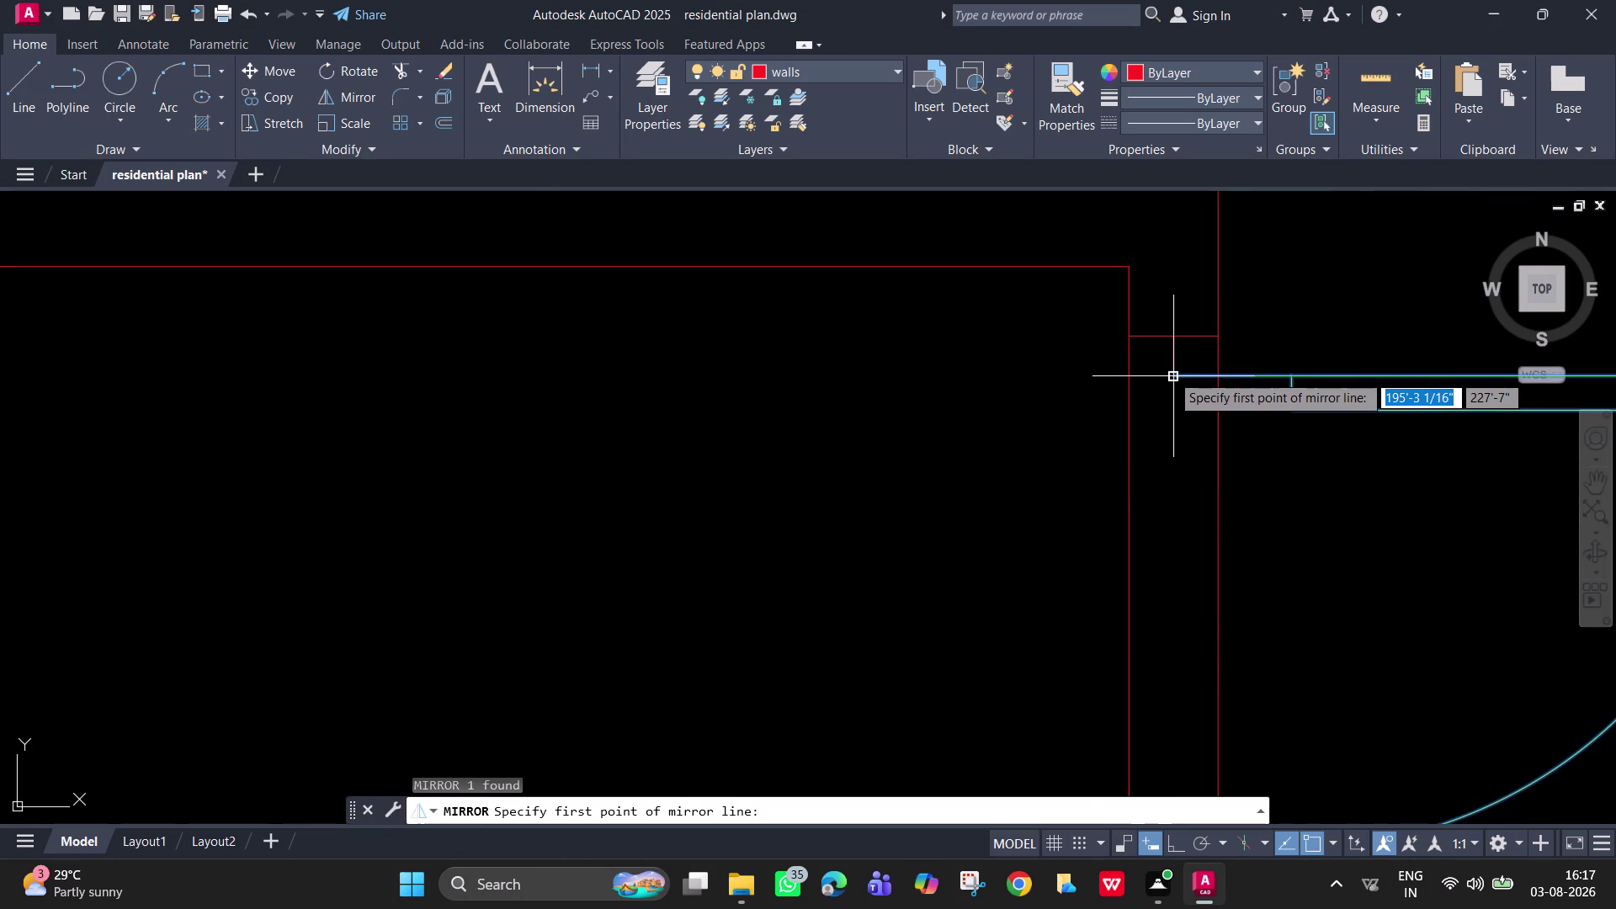
click(1171, 374)
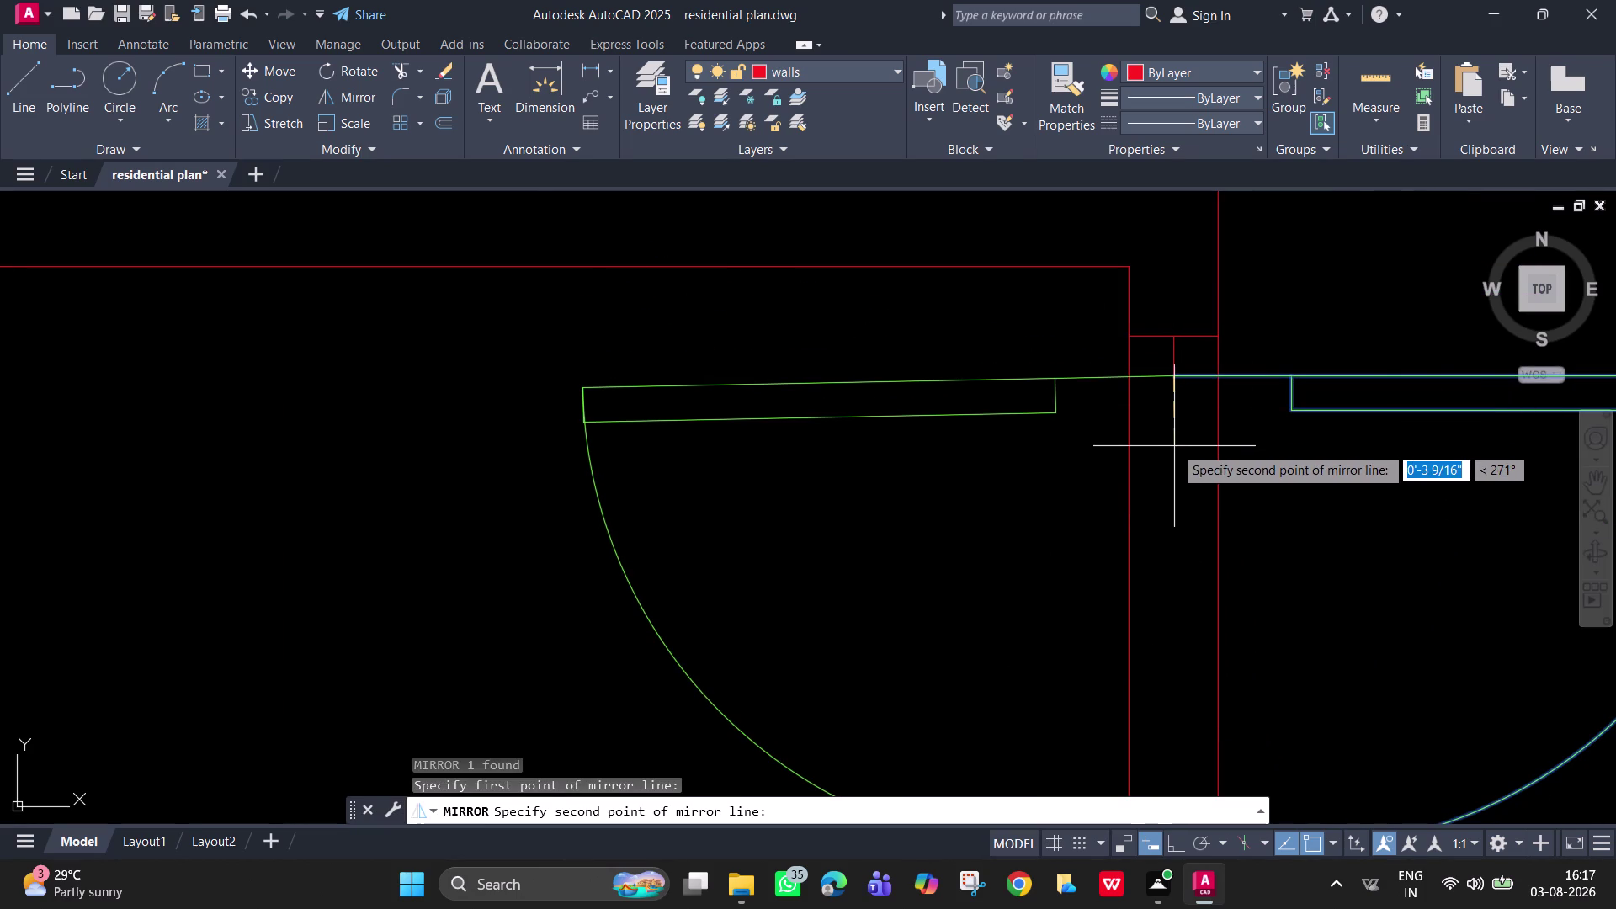
key(F8)
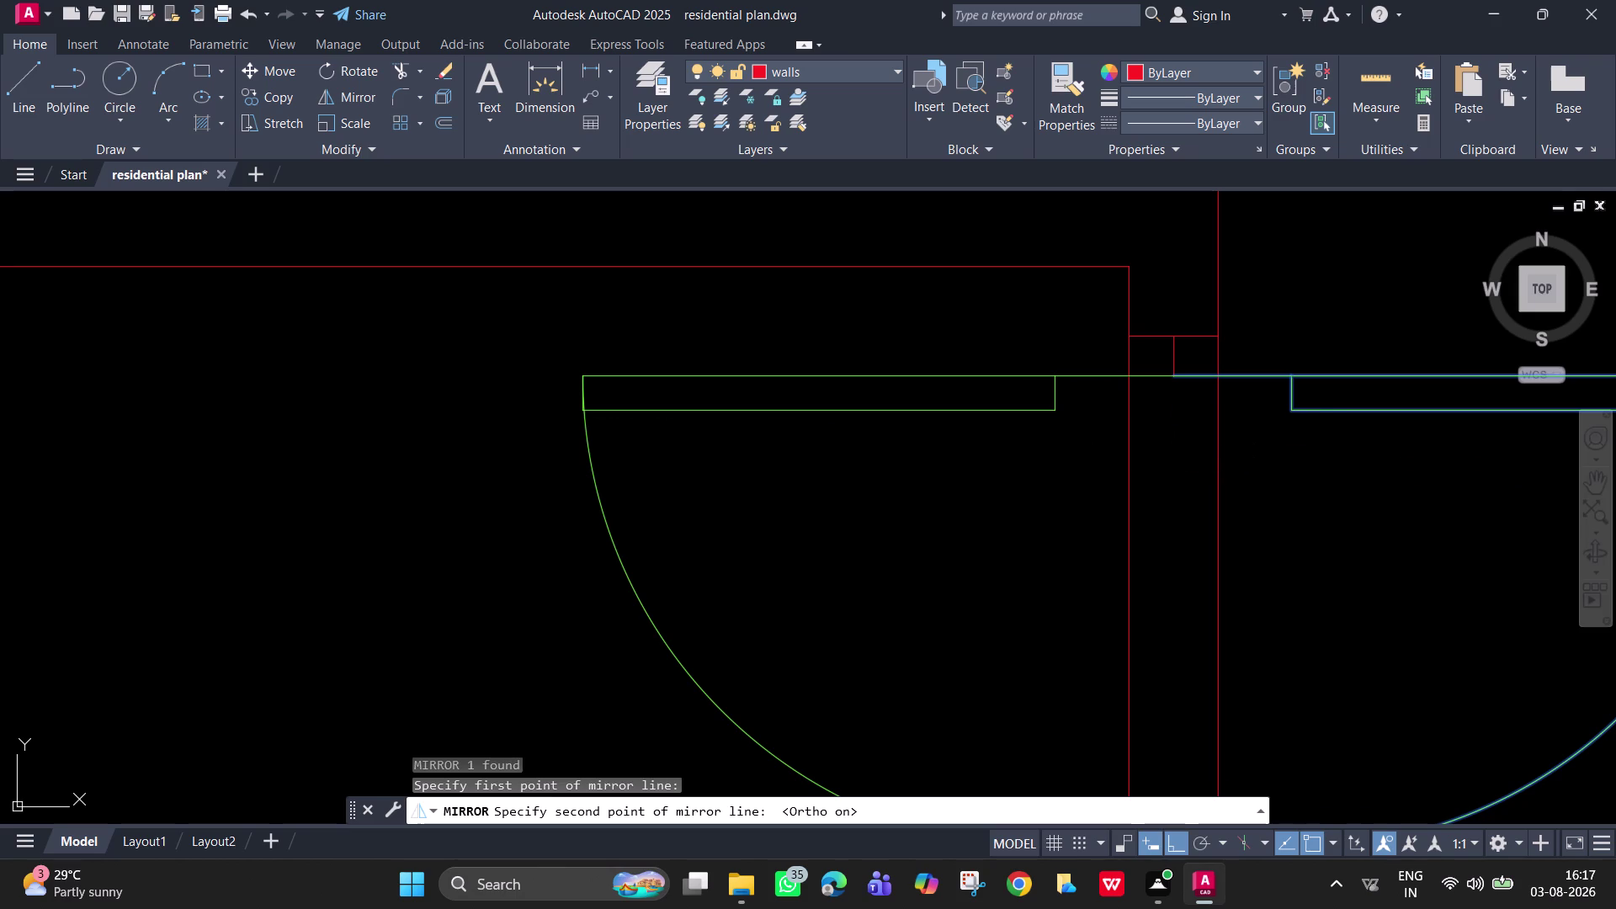
click(1170, 462)
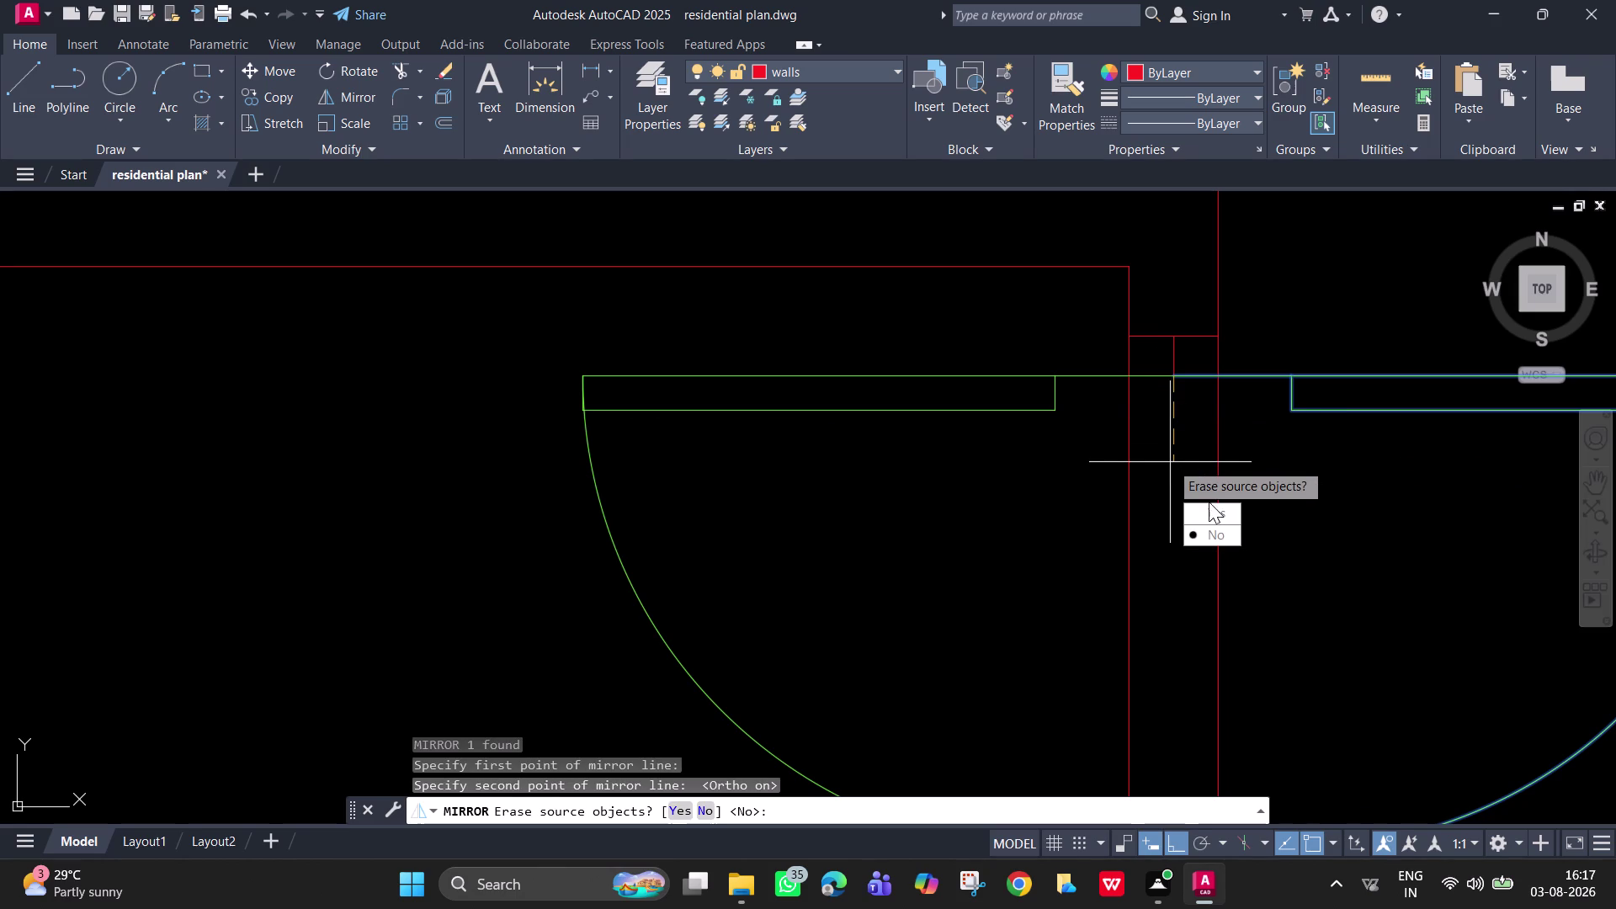
drag(1217, 517, 1170, 462)
Pan around to check the mirrored door's swing arc near the wall.
scroll(down, 3)
middle_drag(1150, 449, 1129, 418)
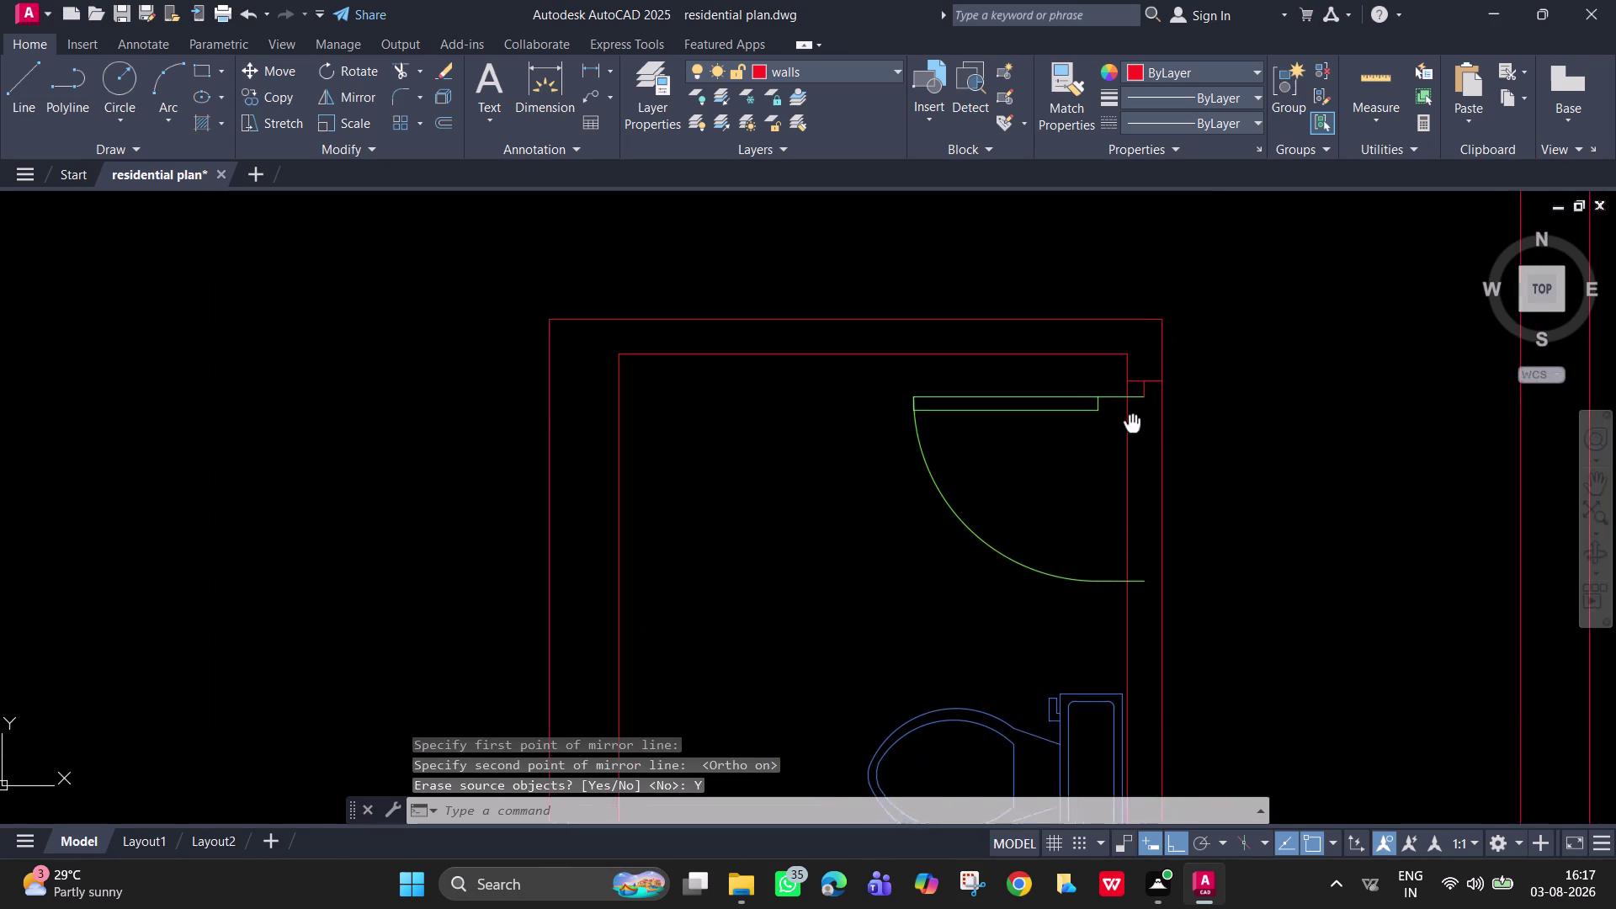
middle_drag(1128, 418, 1121, 404)
key(Escape)
scroll(up, 3)
middle_drag(1088, 514, 1069, 489)
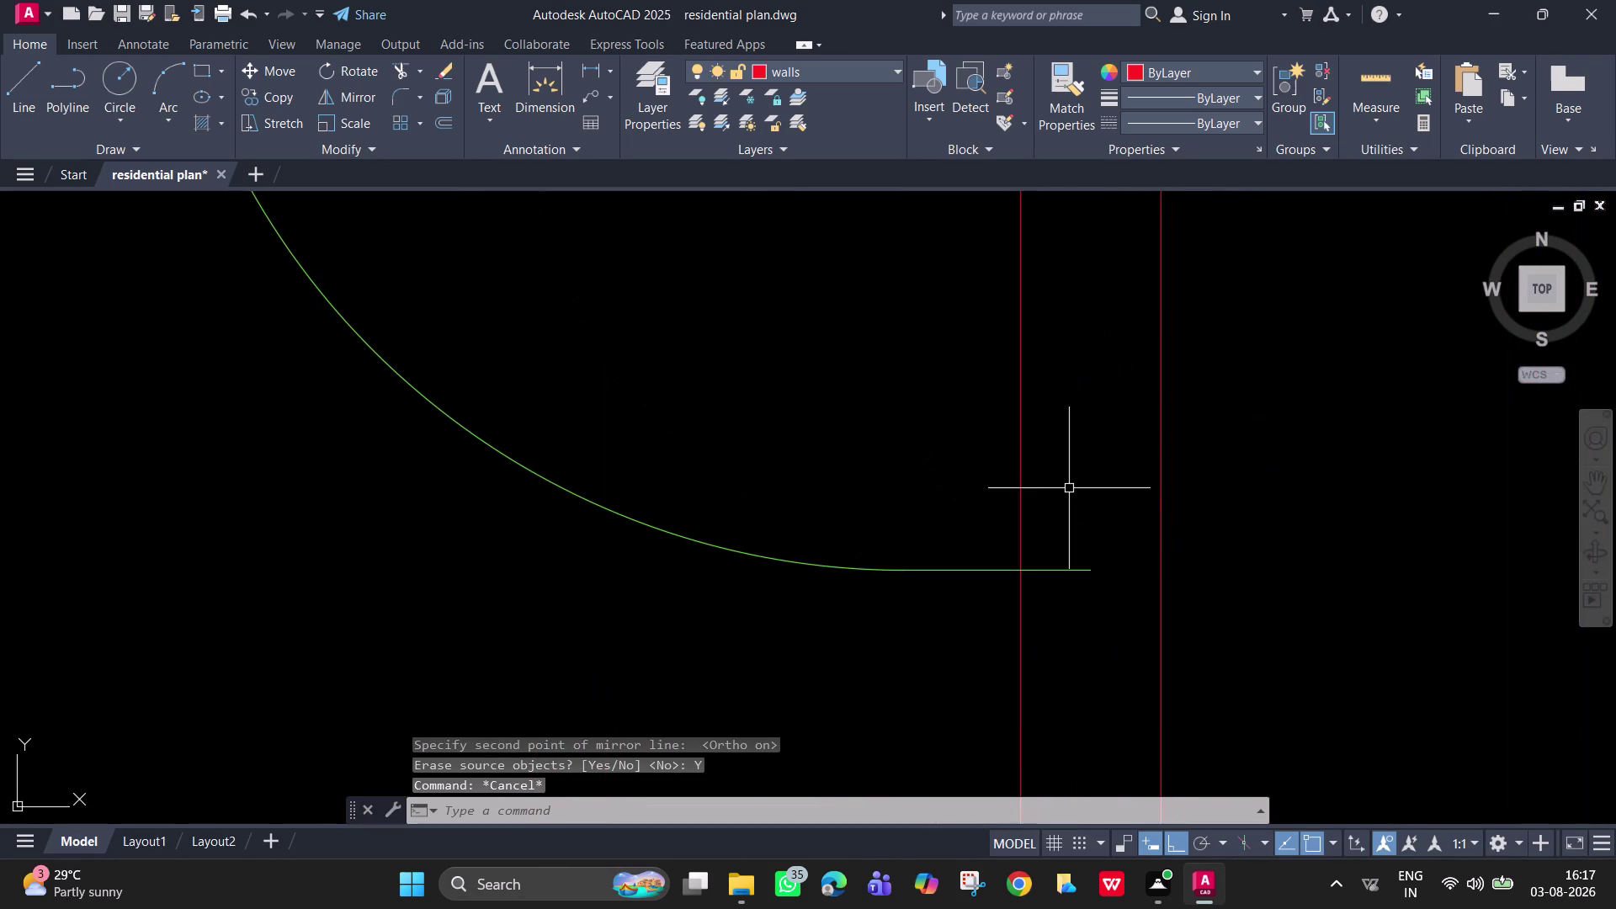
Draw a line from the door arc's end 2" down, then across to the outer wall.
text(l)
key(space)
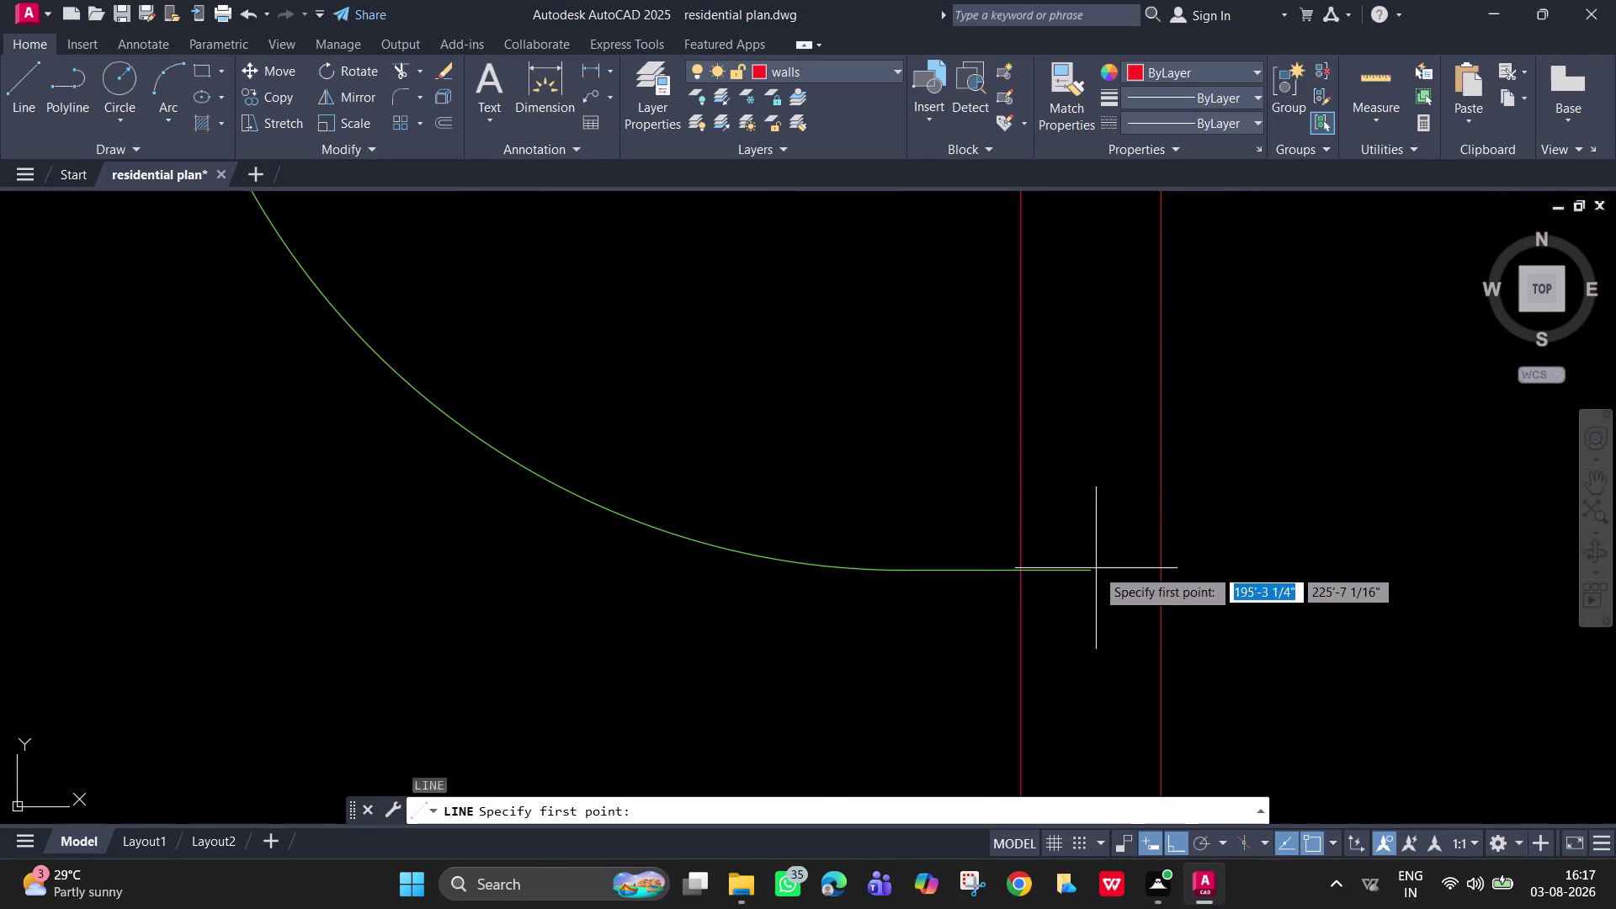
click(1091, 571)
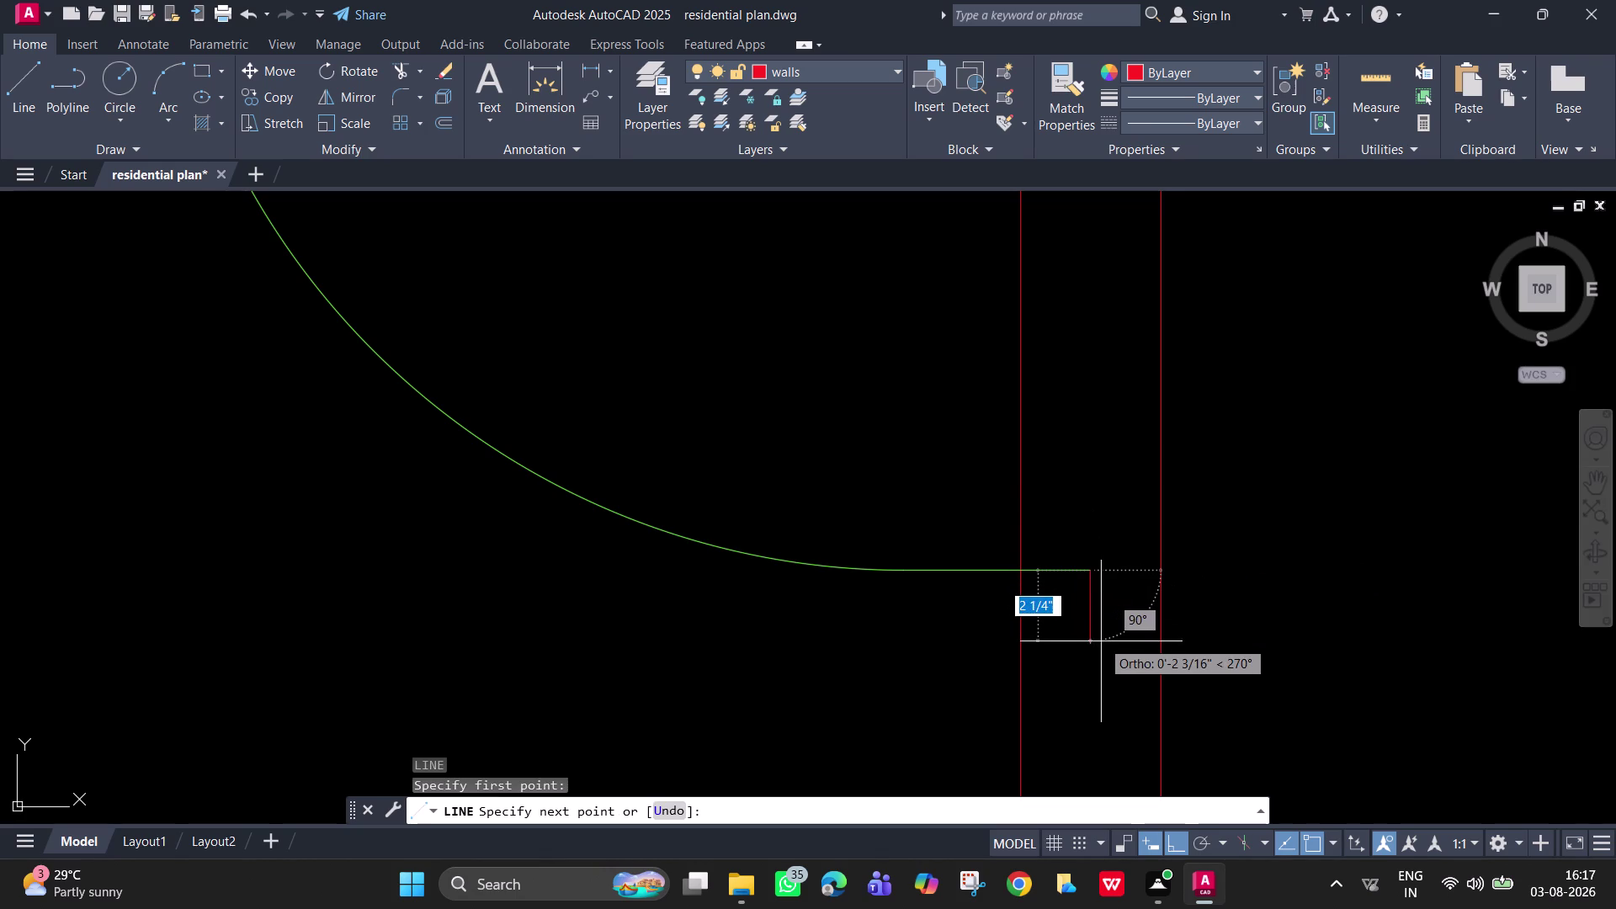
key(2)
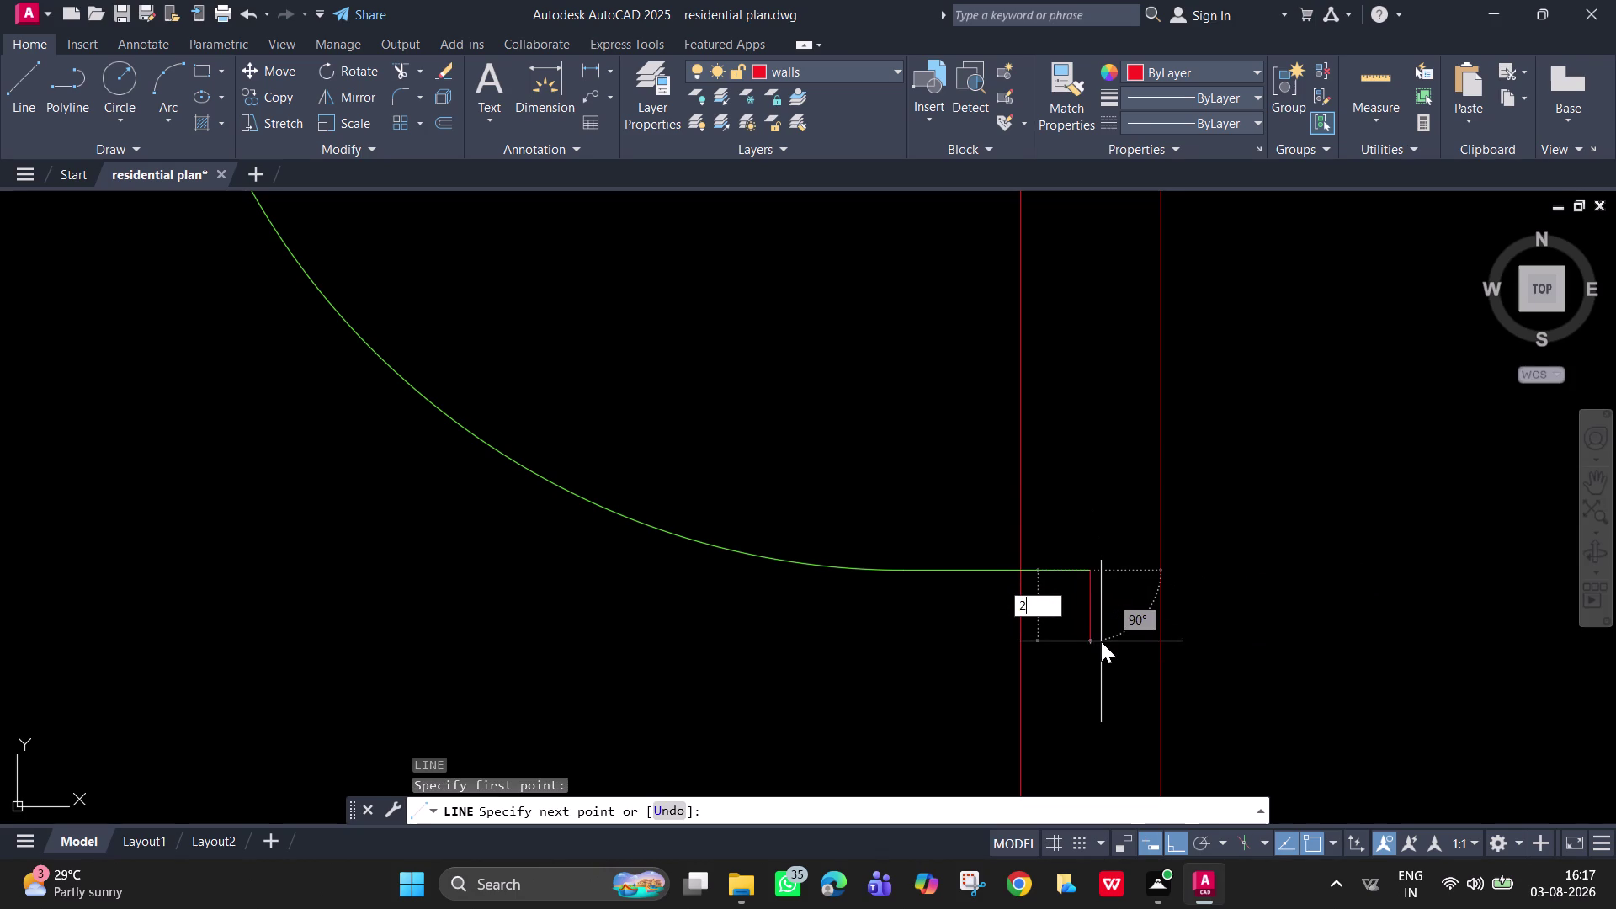
key(shift+quotedbl)
key(space)
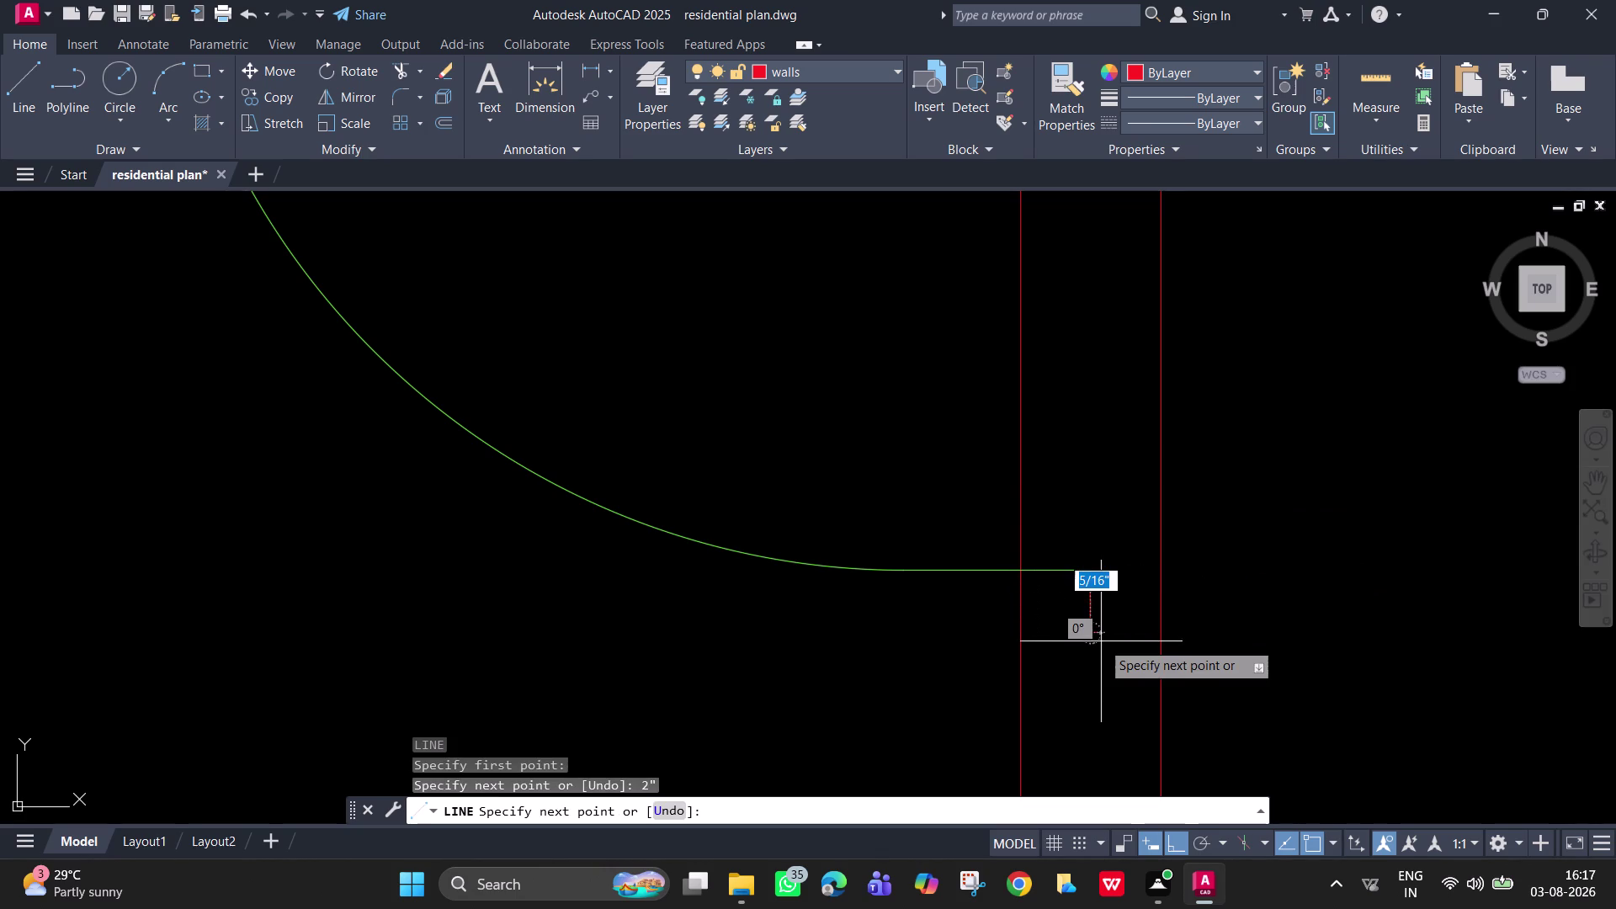
click(1164, 636)
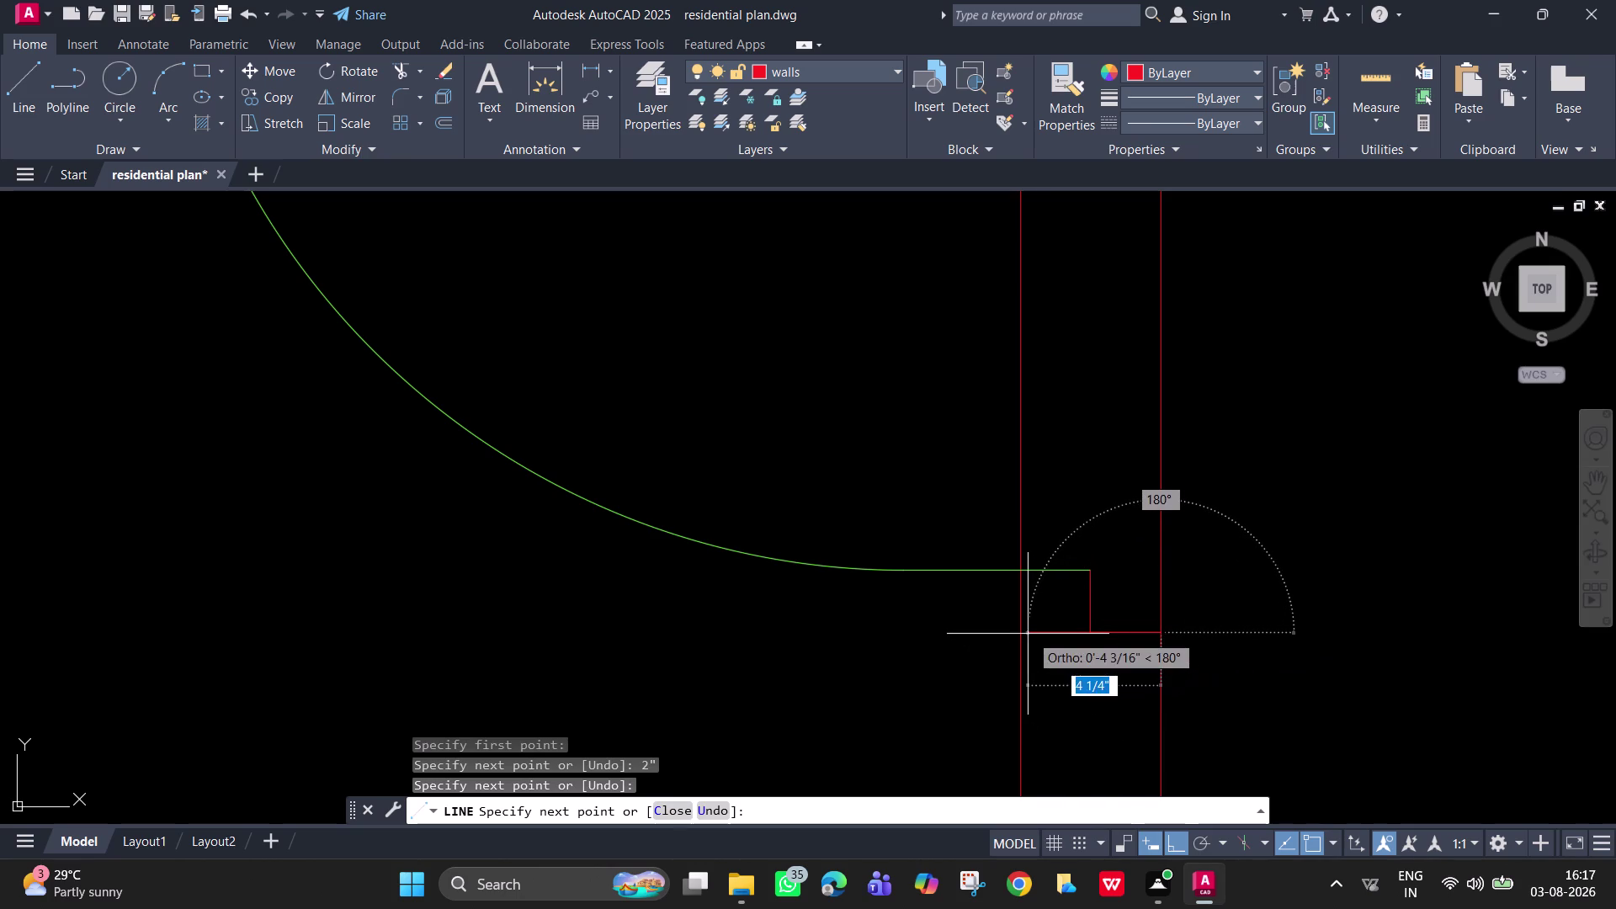
key(space)
Draw a second line from that corner to the inner wall line, then zoom out over the toilet room.
key(space)
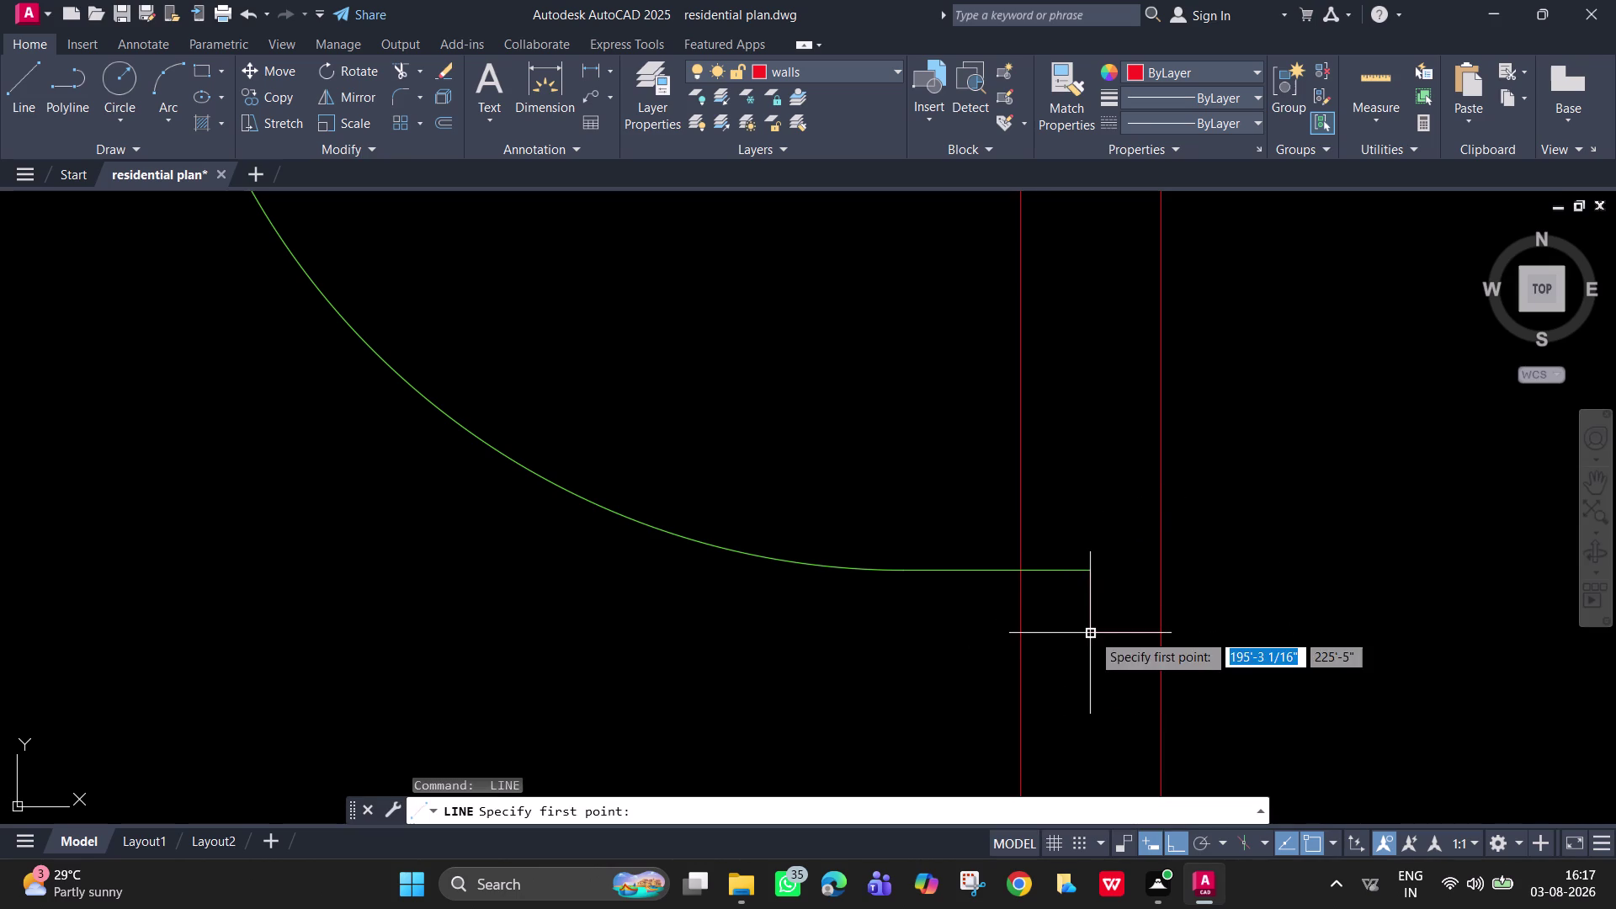
click(1092, 633)
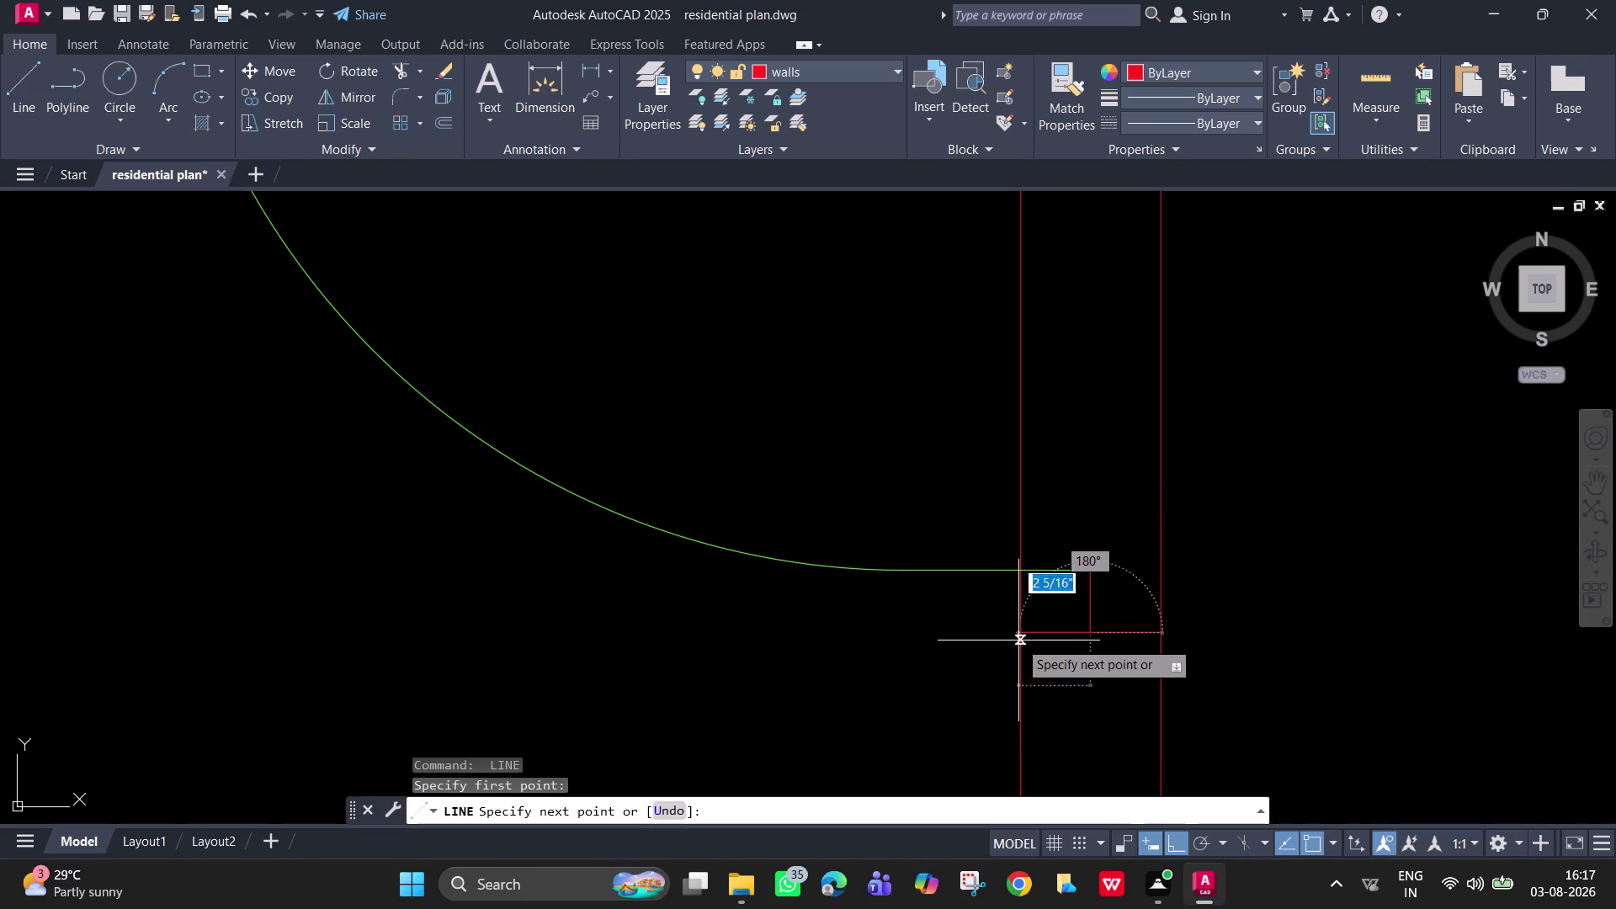
click(1021, 631)
key(space)
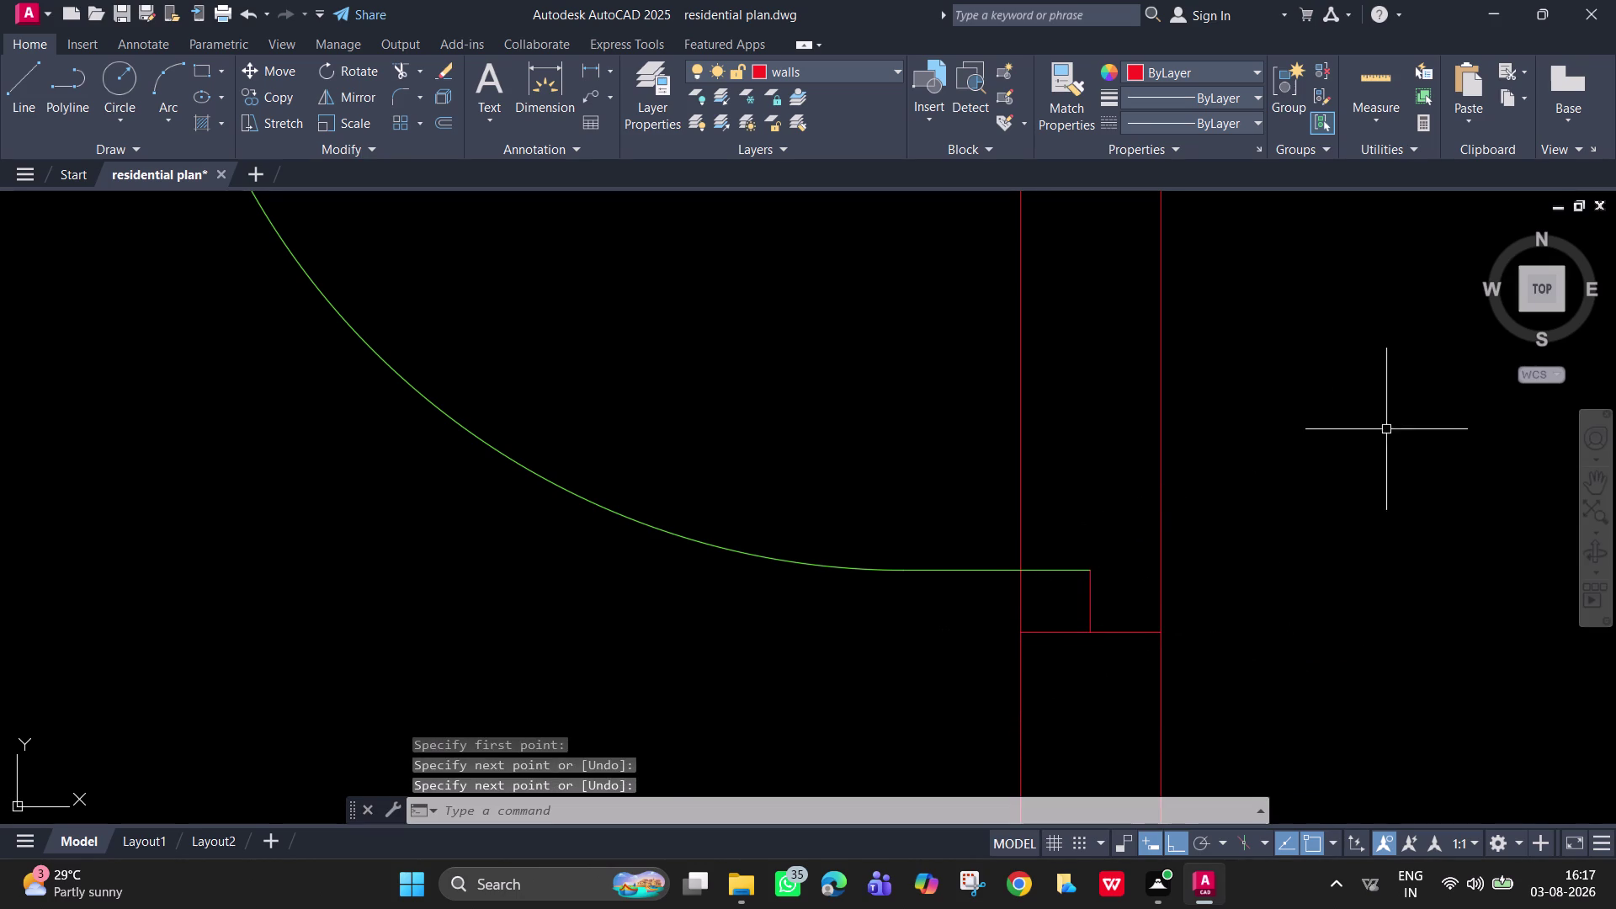
scroll(down, 3)
scroll(down, 3)
middle_drag(1269, 479, 1110, 630)
scroll(down, 3)
scroll(down, 3)
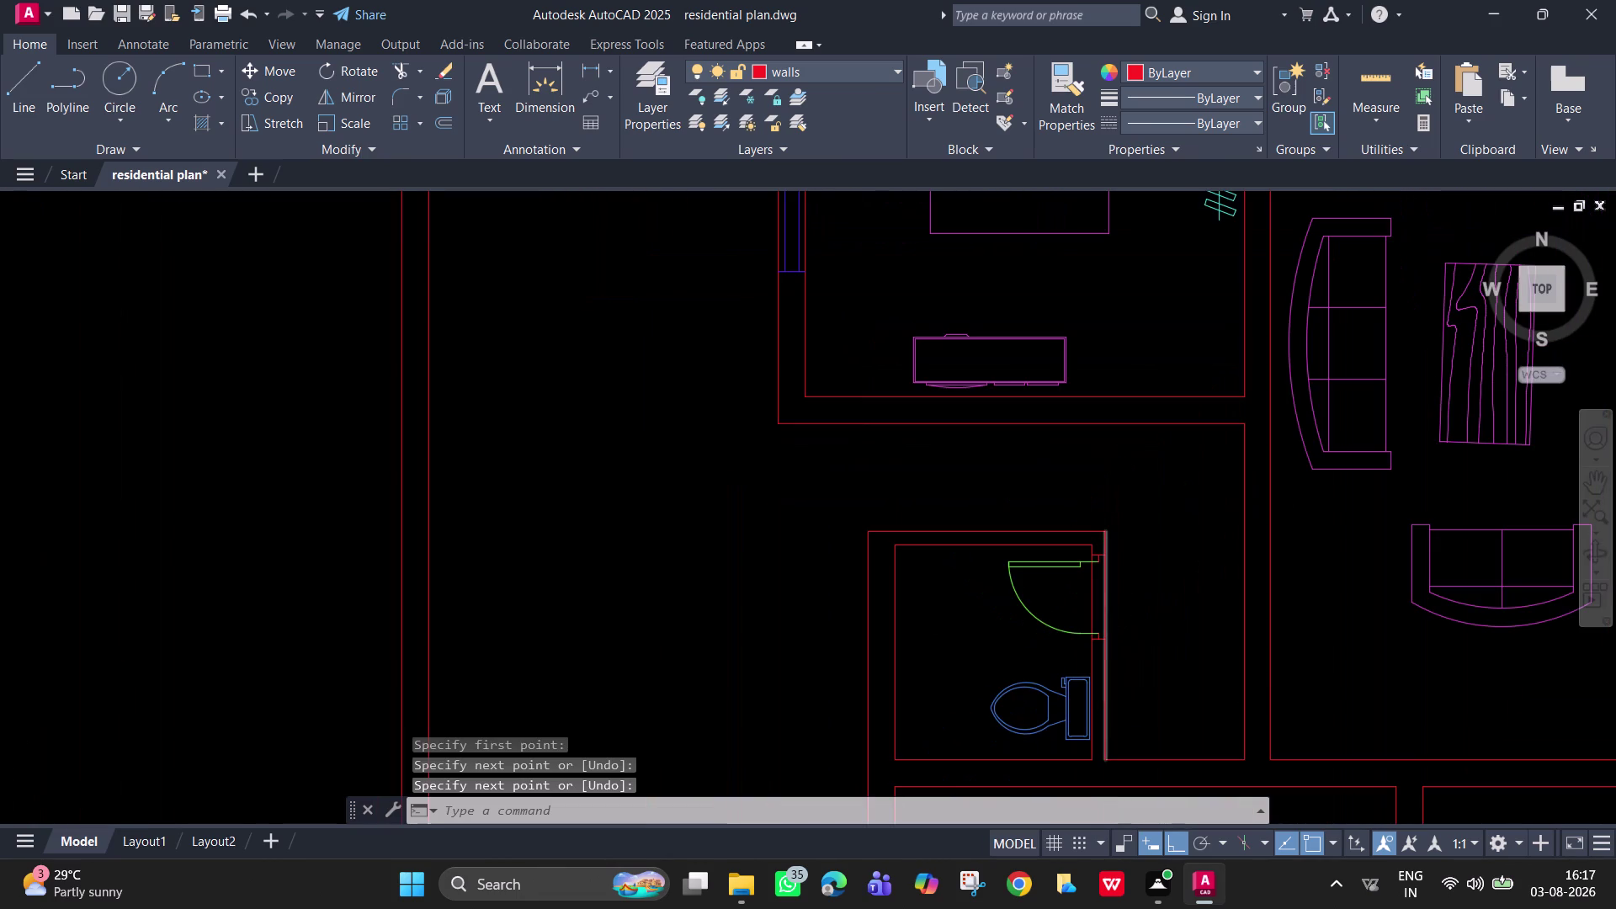